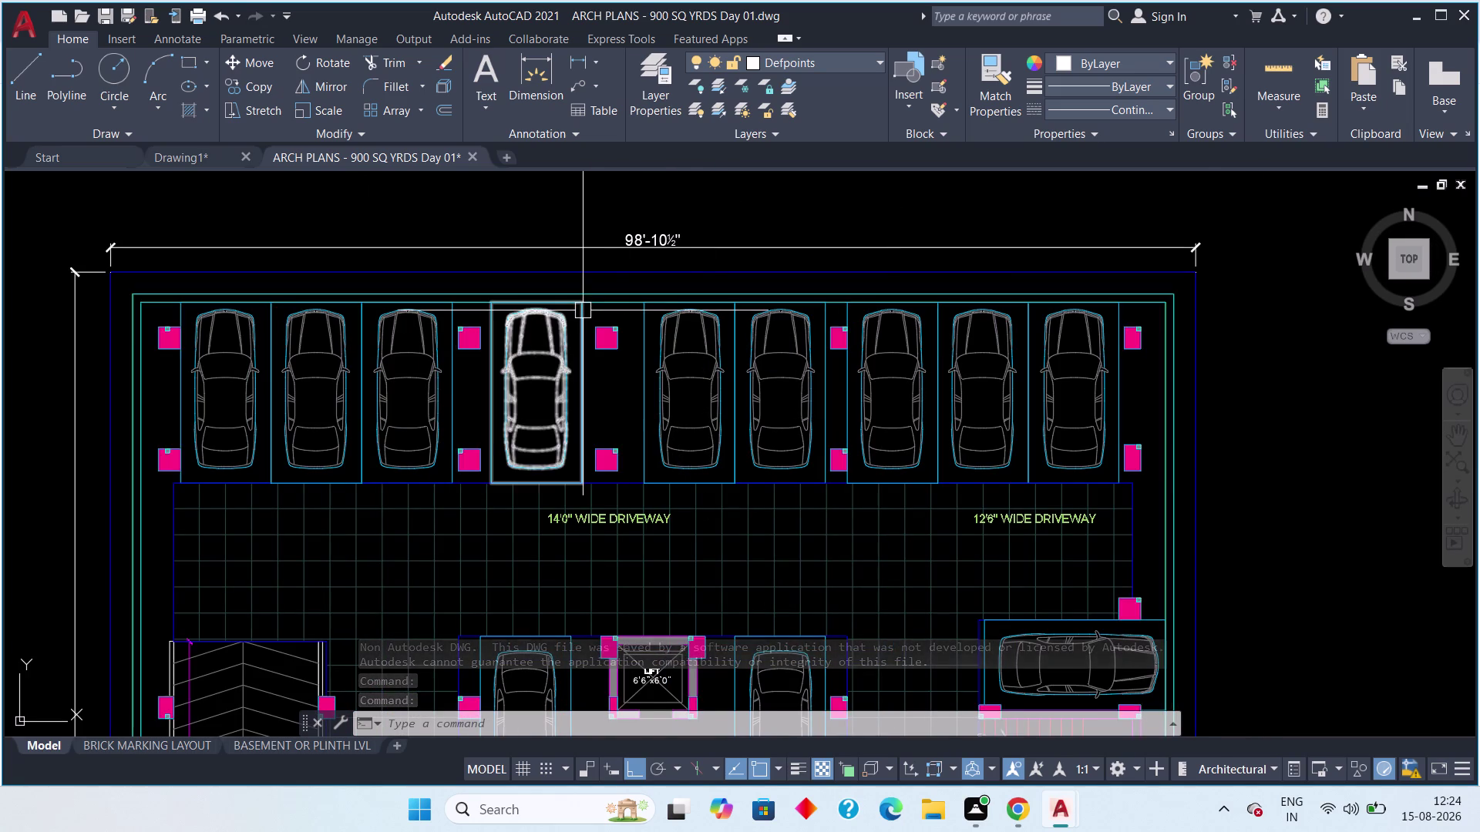
Inspect the plan's 98'-10½" top dimension, then switch back to Drawing1.
scroll(down, 3)
middle_drag(566, 345, 706, 343)
scroll(down, 3)
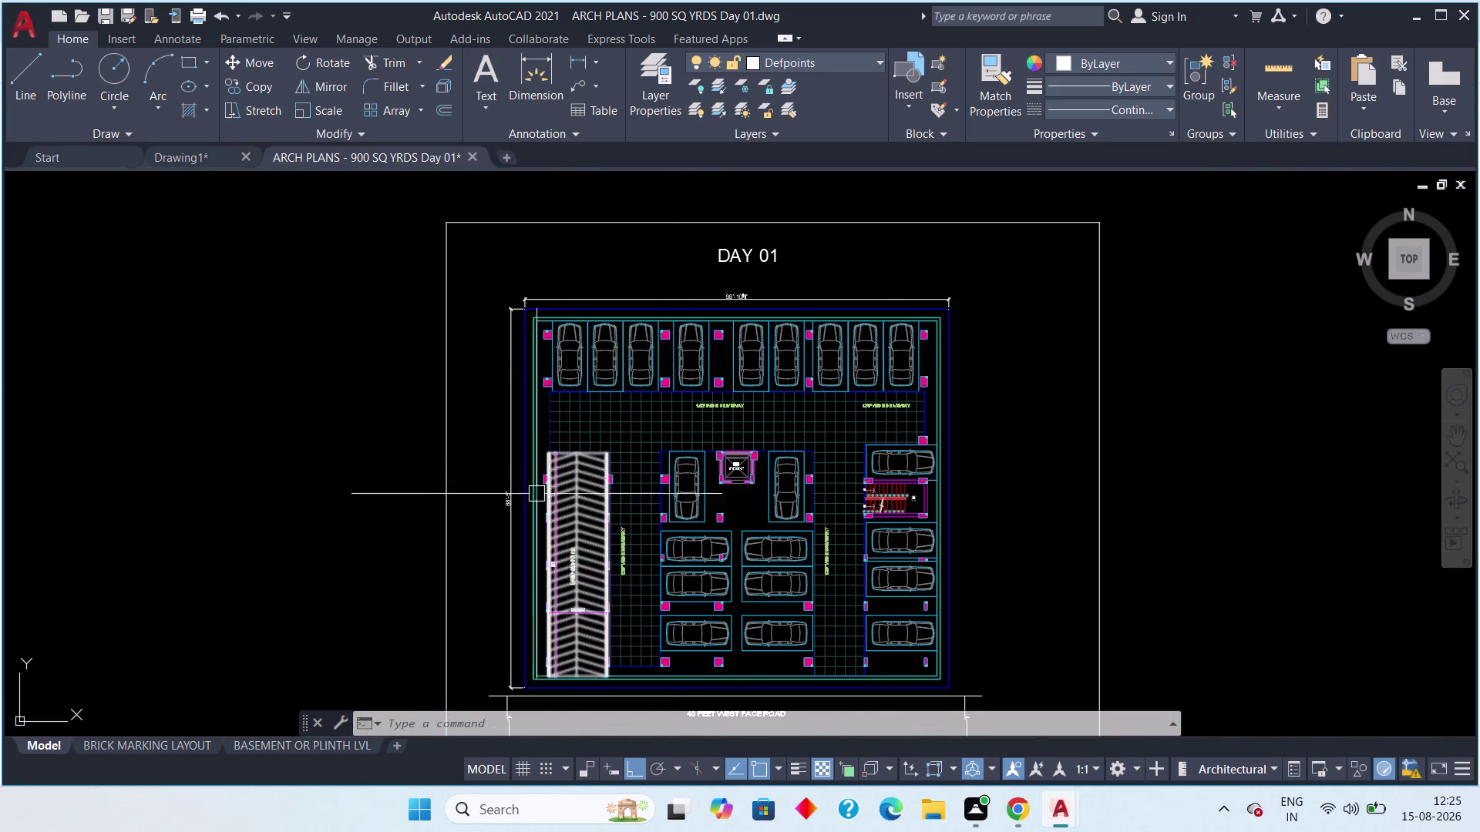
scroll(up, 3)
middle_drag(523, 514, 578, 492)
scroll(down, 3)
scroll(down, 3)
middle_drag(547, 440, 601, 473)
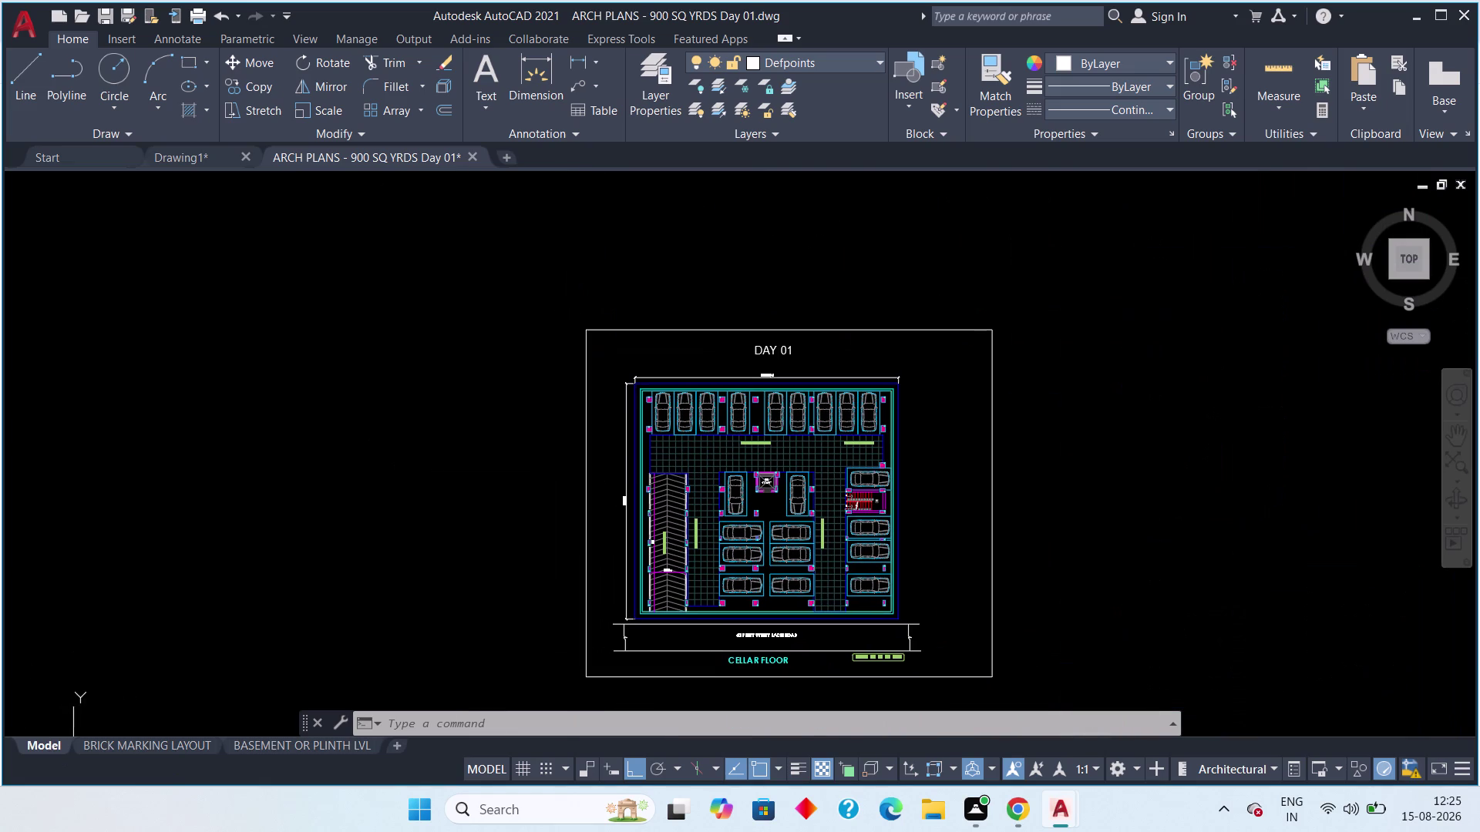
click(196, 157)
scroll(down, 3)
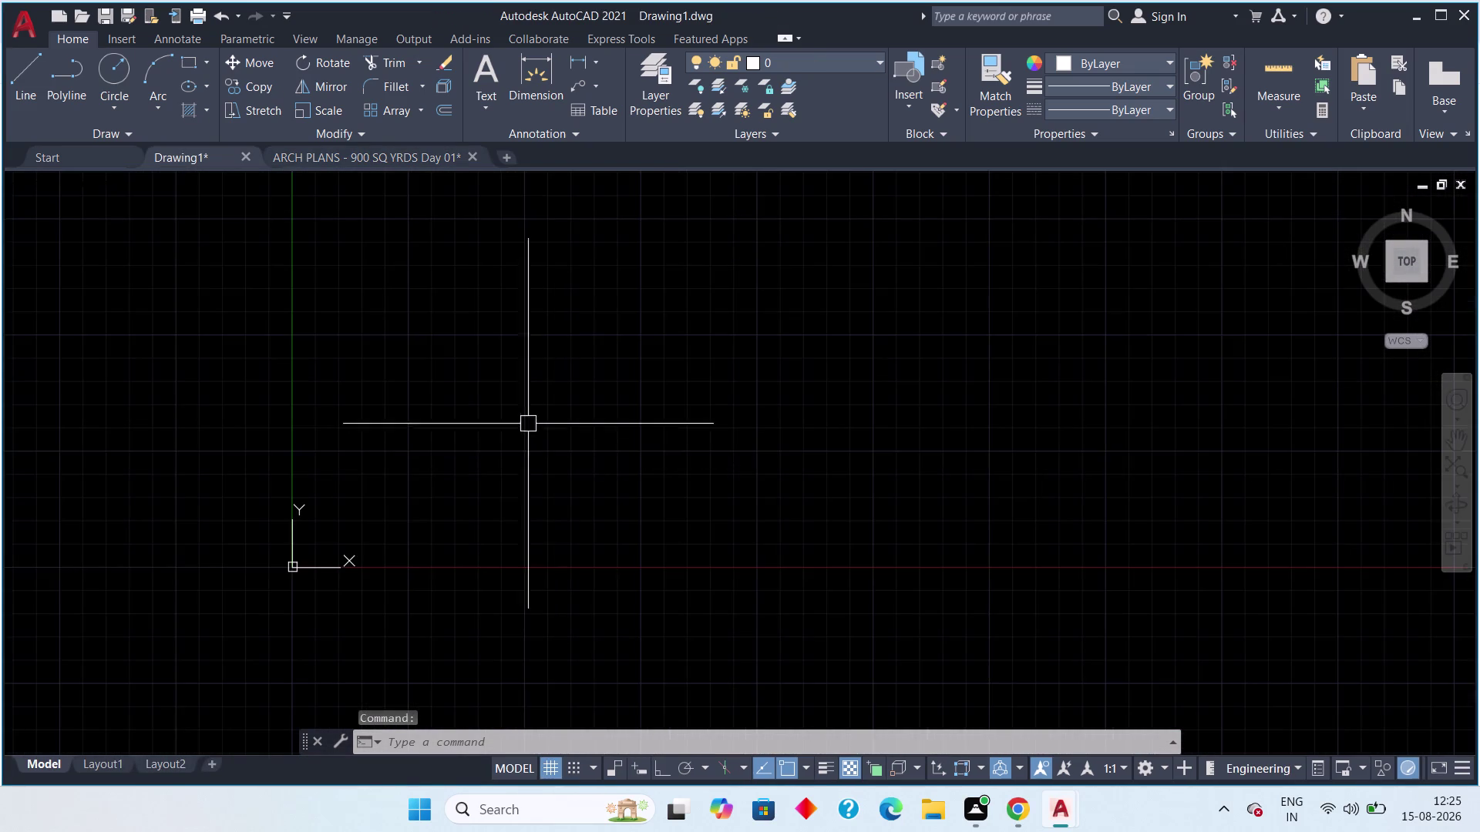
middle_drag(522, 415, 464, 443)
click(195, 60)
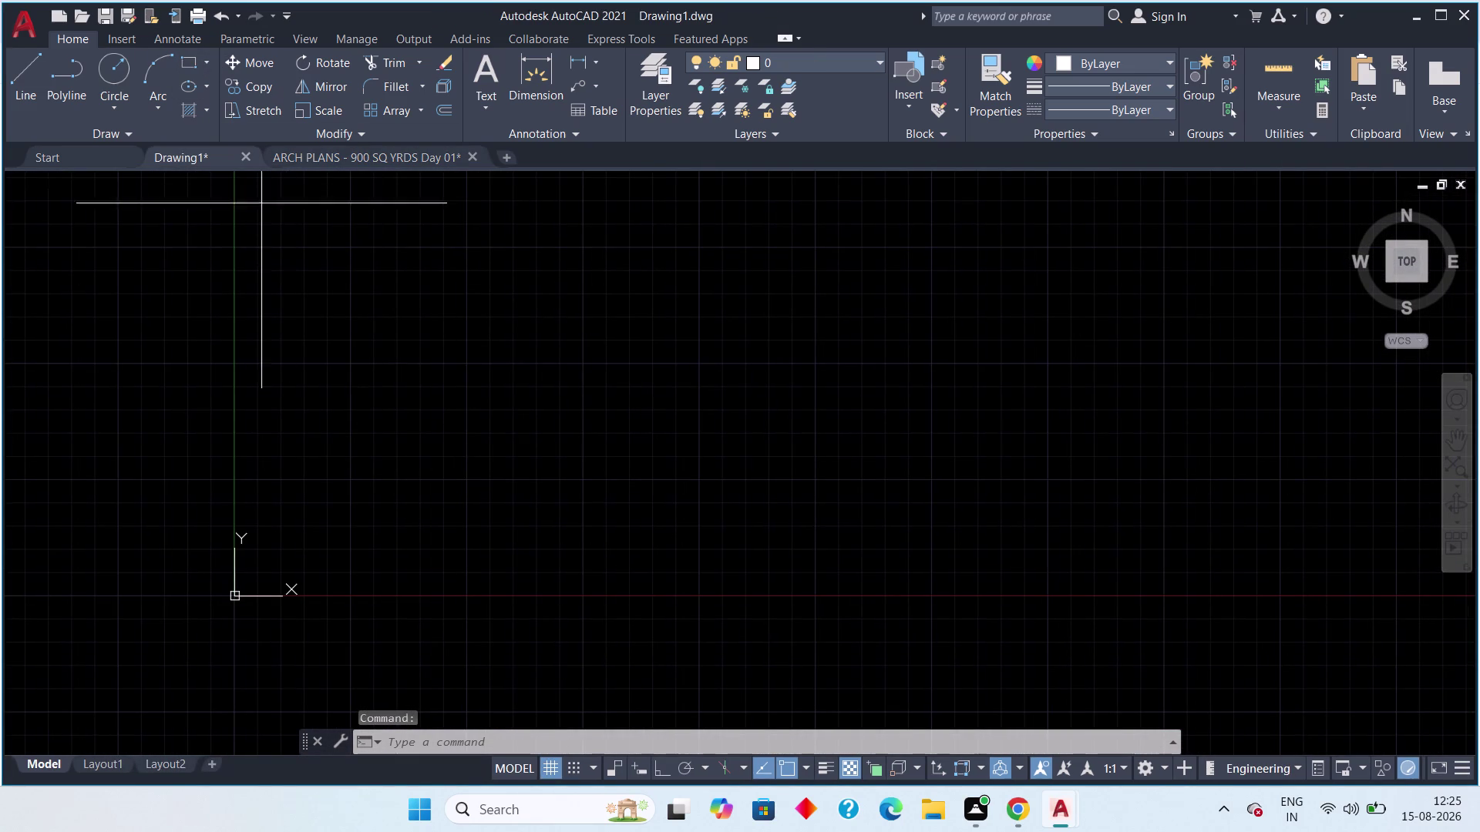
drag(344, 303, 354, 312)
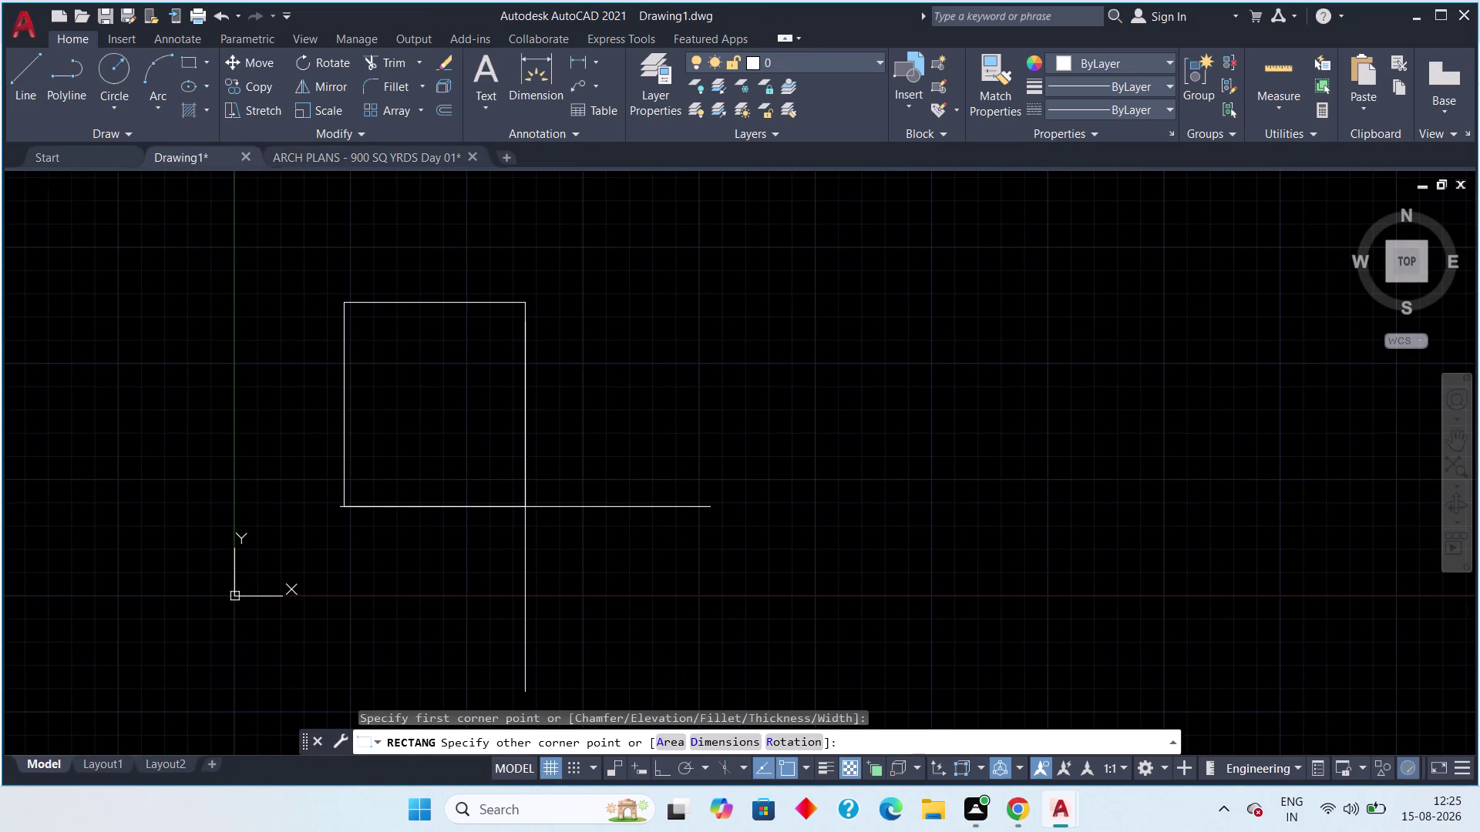
text(d)
key(space)
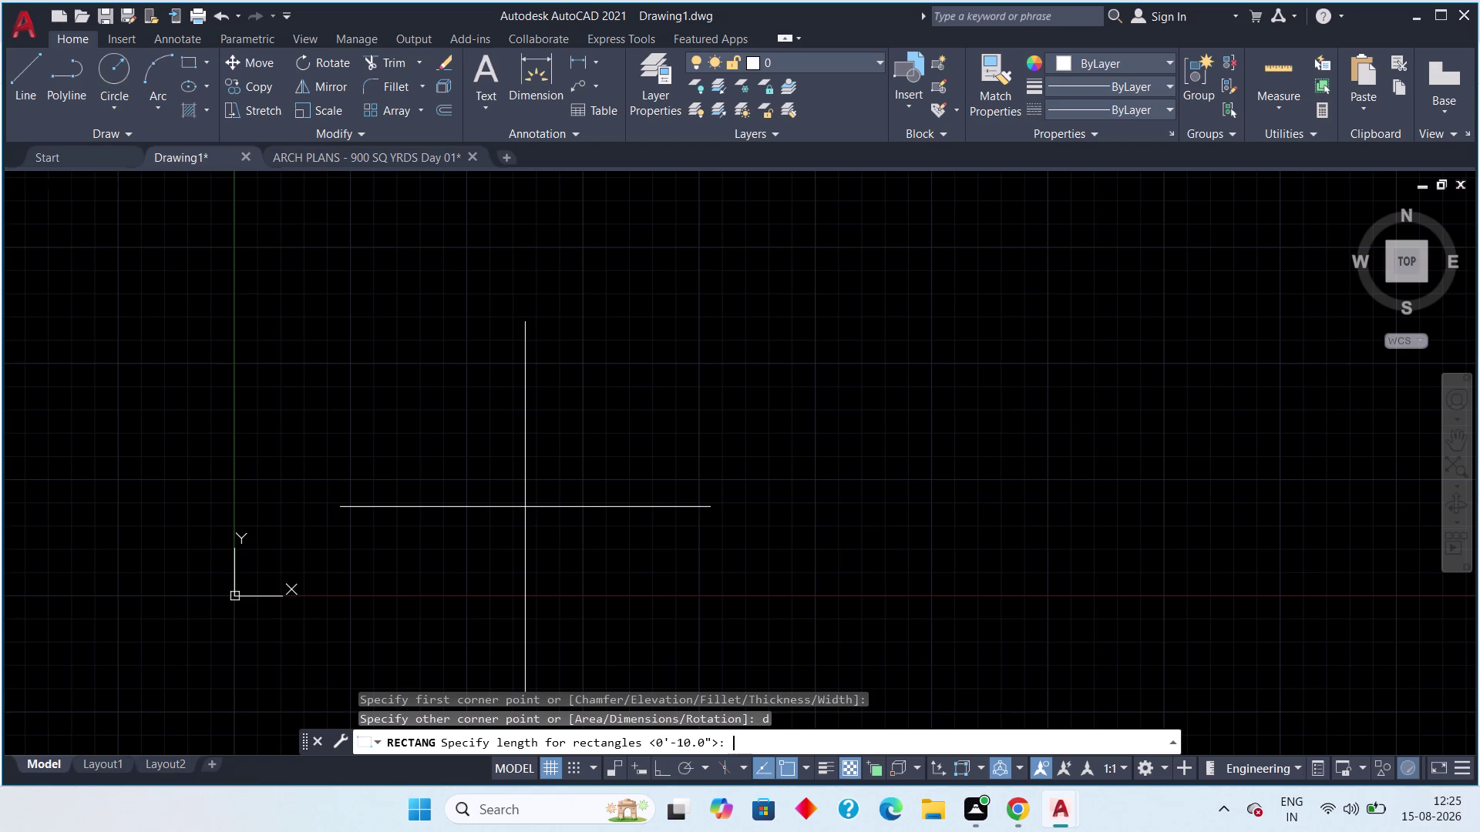
text(98')
text(10.5)
text(")
key(space)
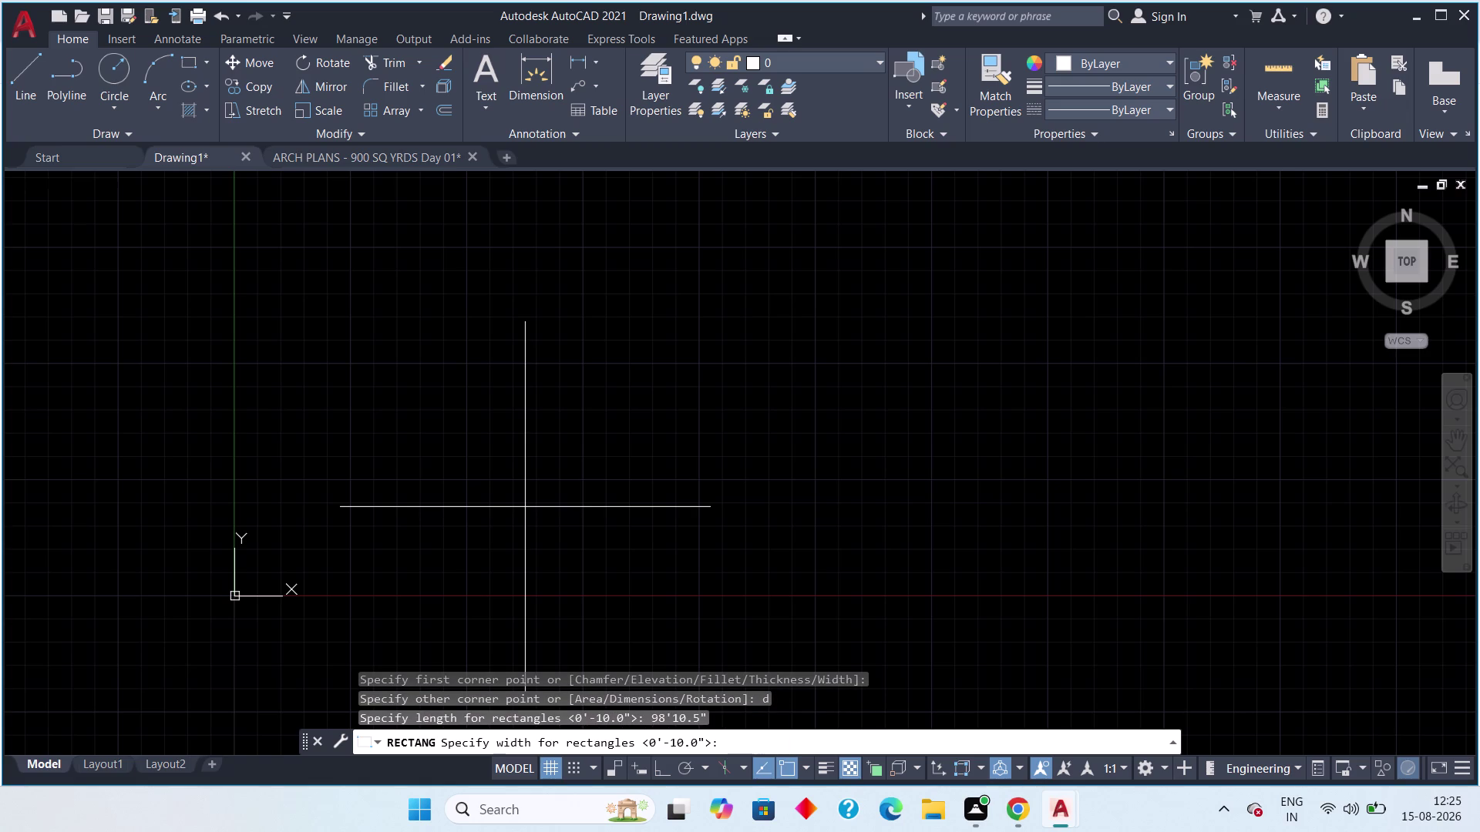
click(344, 152)
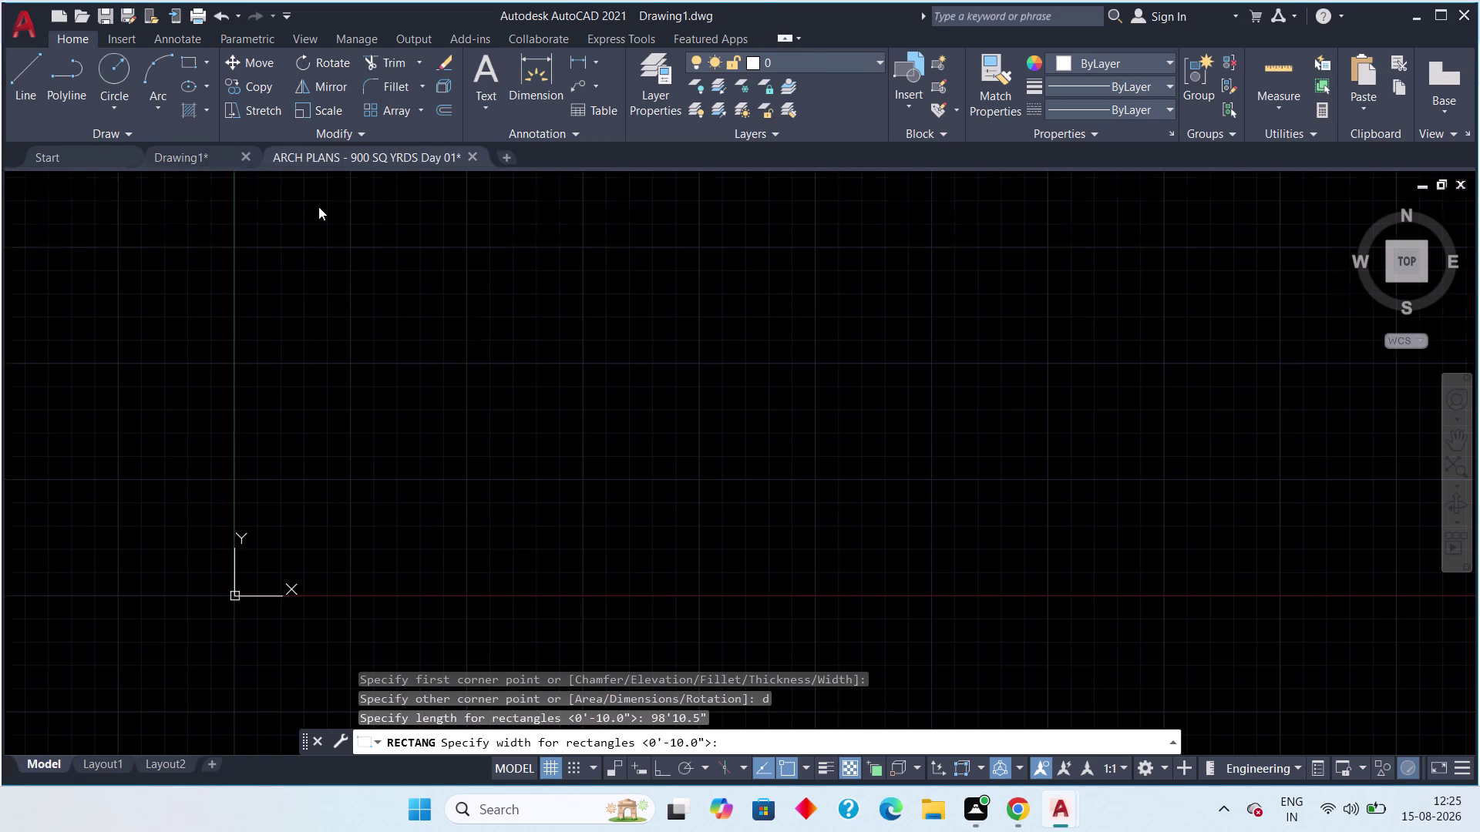
scroll(up, 3)
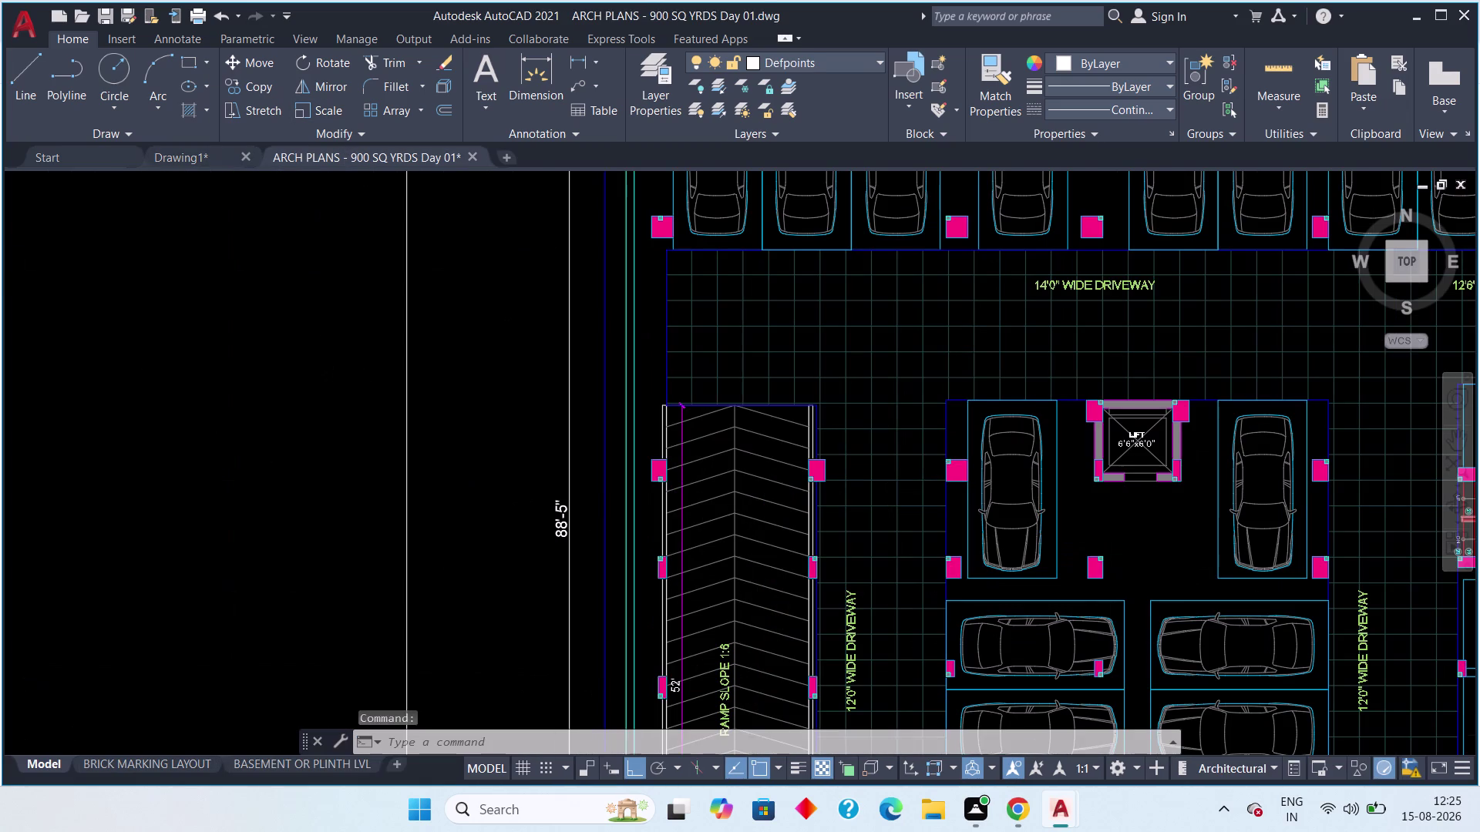
scroll(down, 3)
click(190, 156)
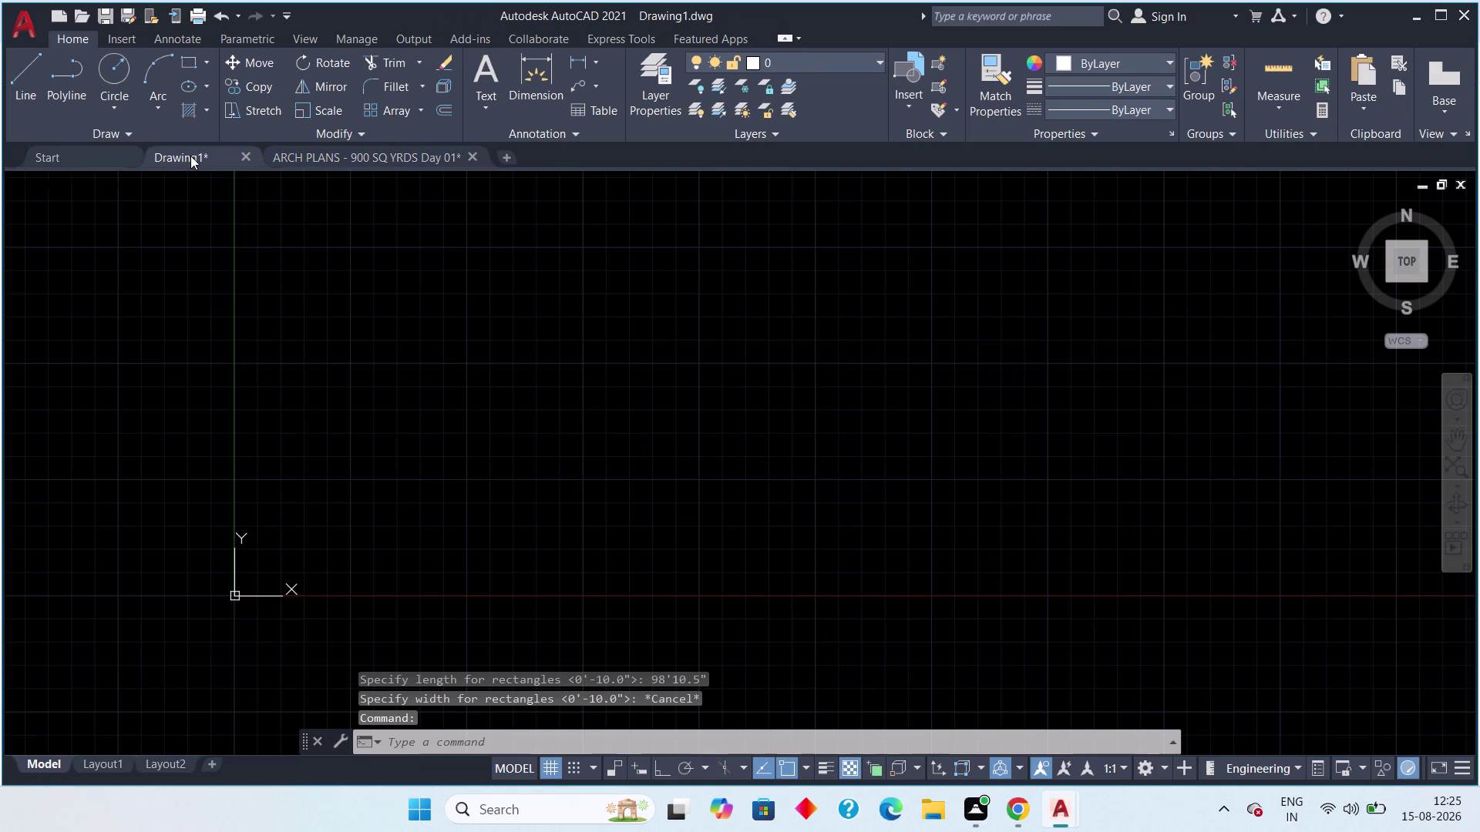
text(85)
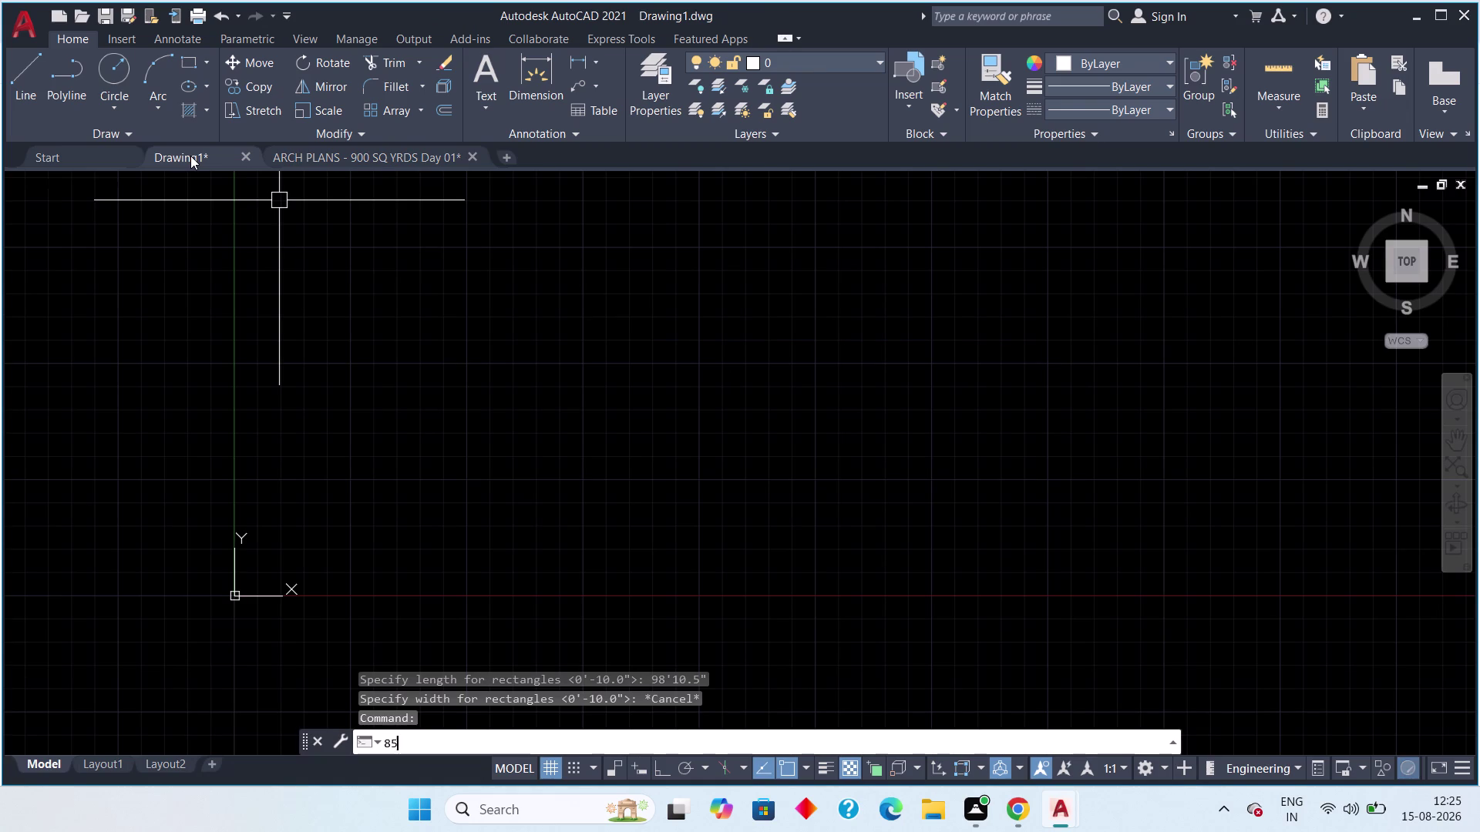
key(apostrophe)
key(5)
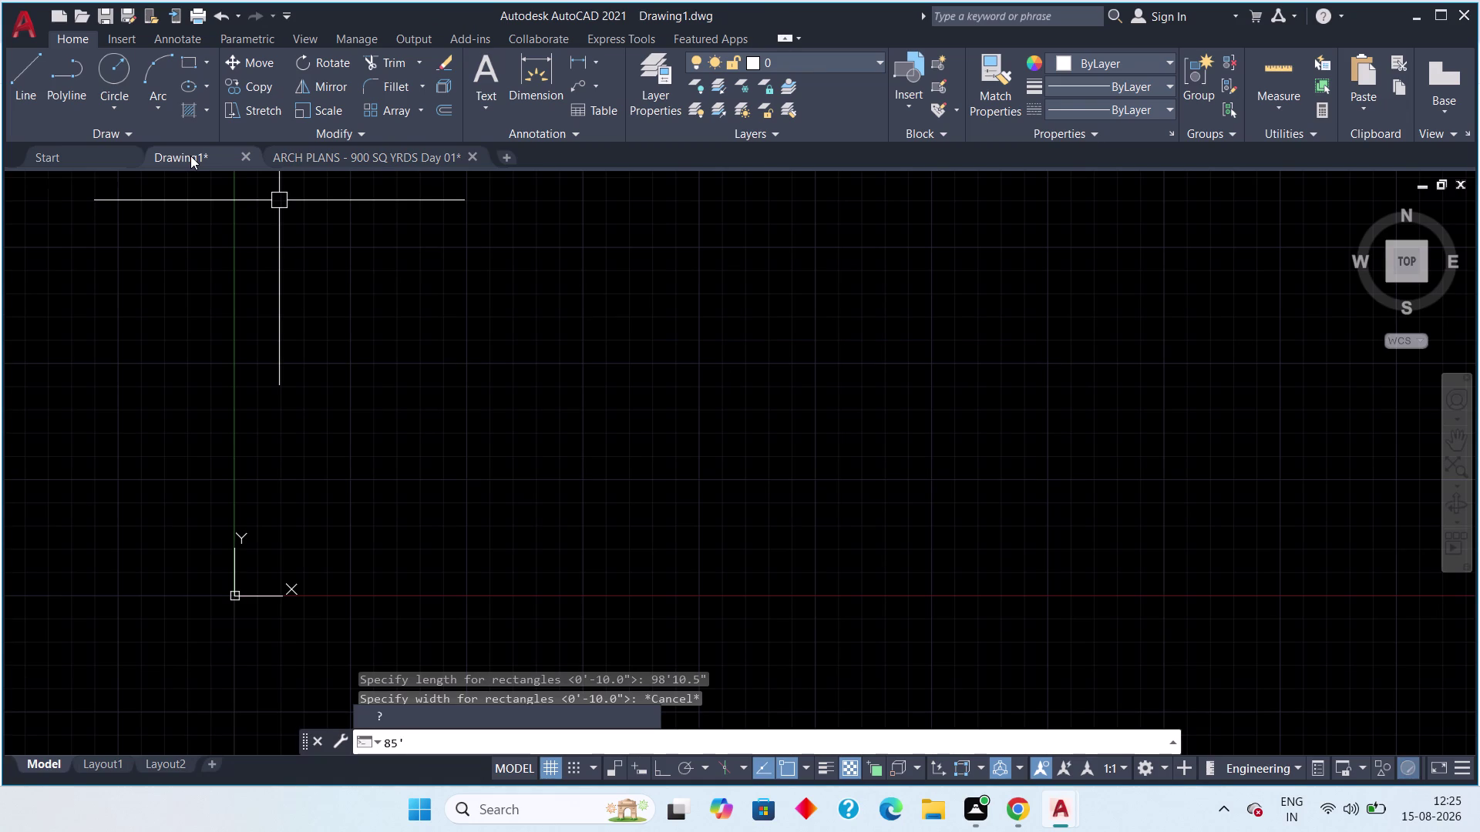
text(")
key(space)
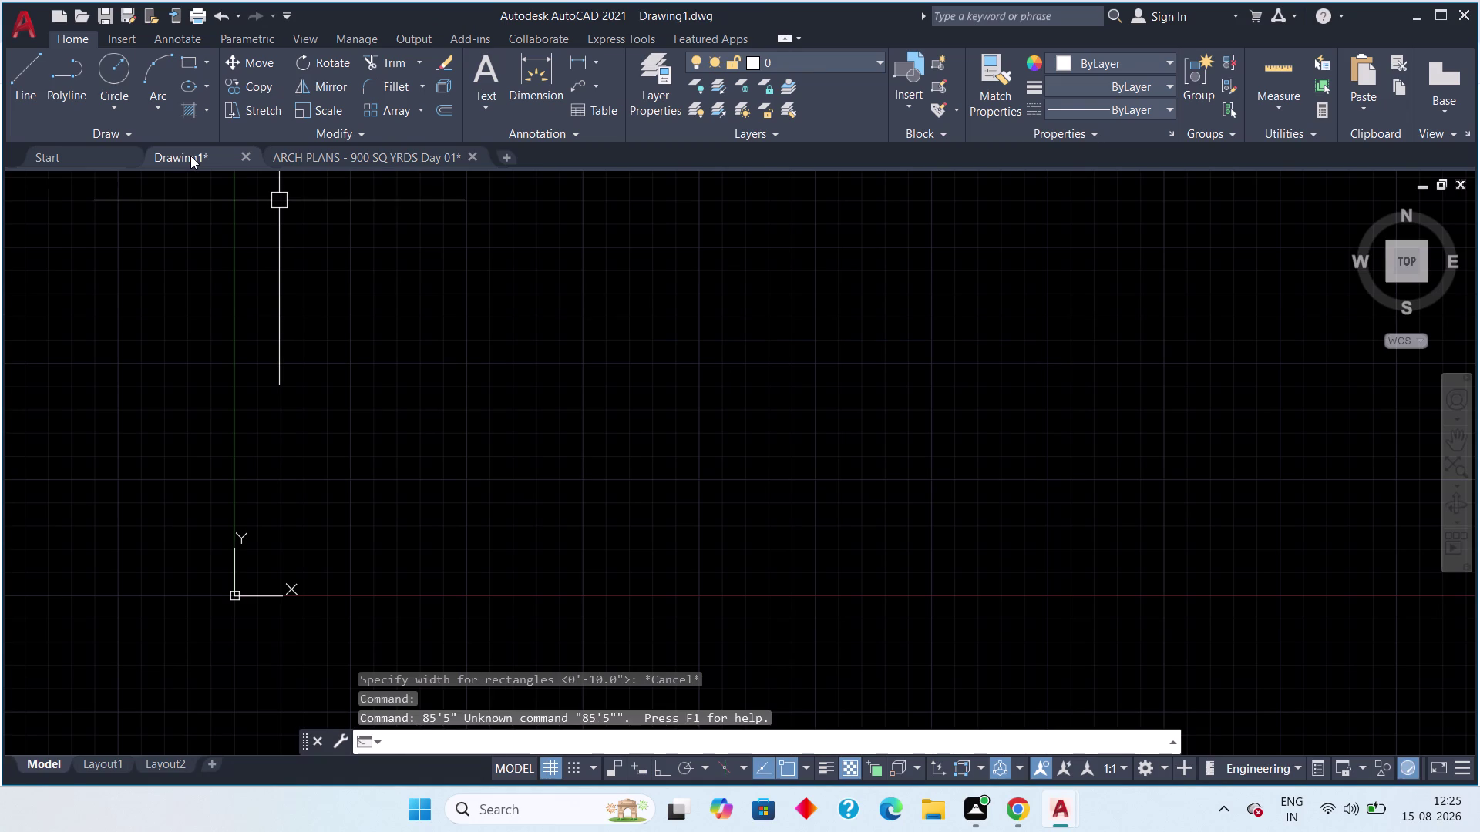
scroll(down, 3)
middle_drag(388, 313, 293, 401)
key(Escape)
key(Escape)
key(Escape)
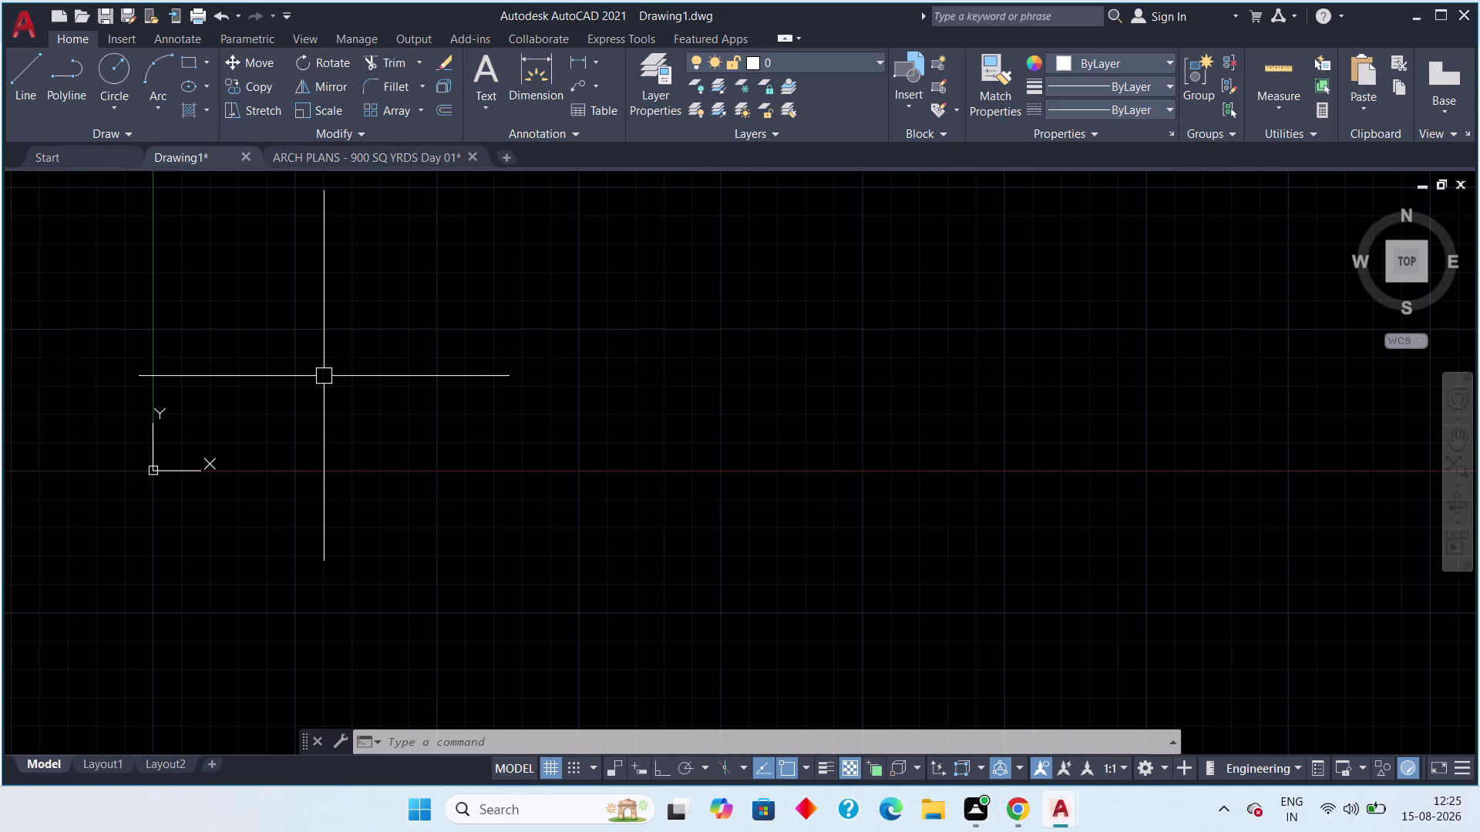
click(375, 160)
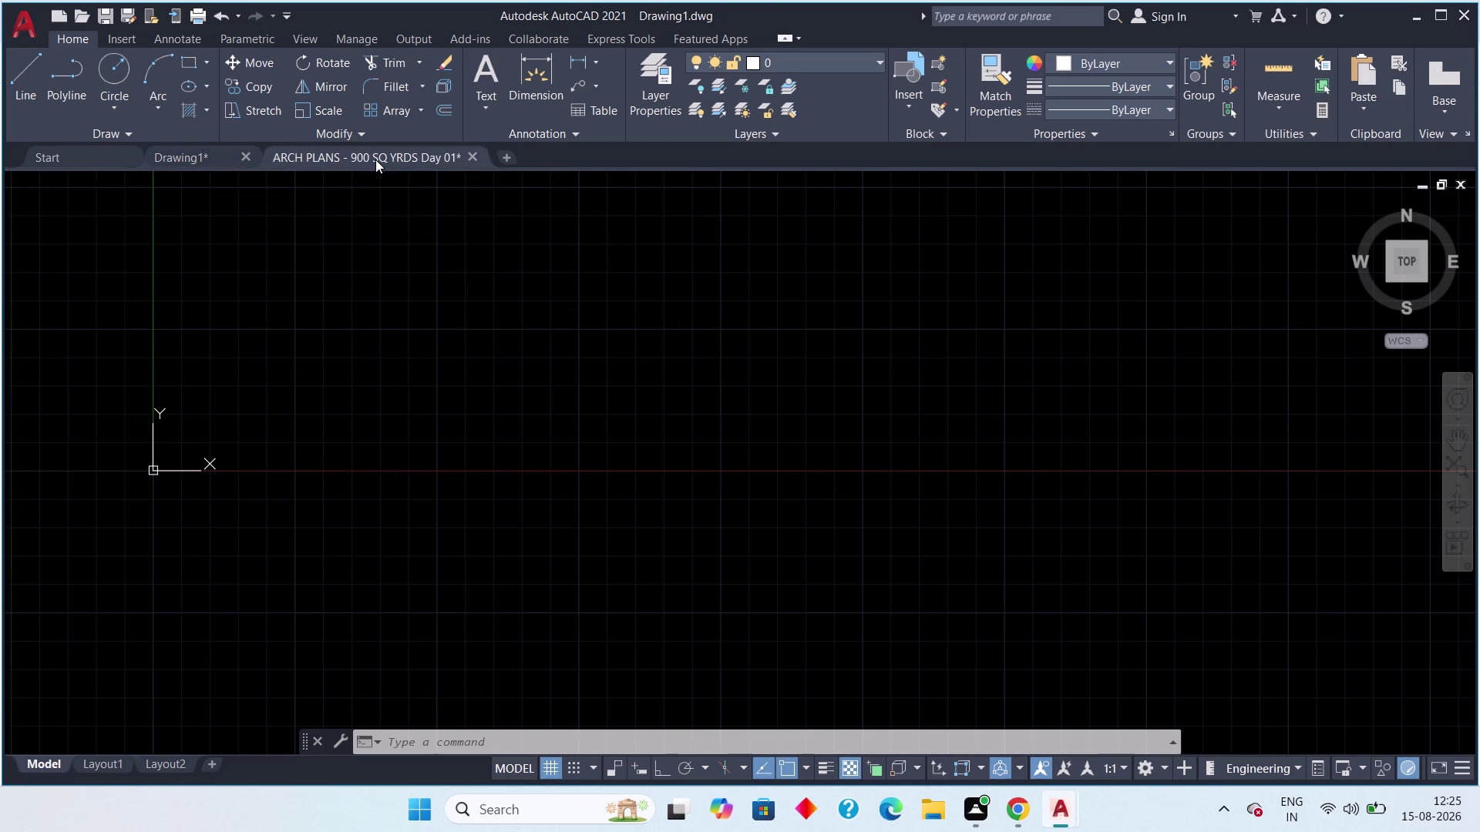
scroll(up, 3)
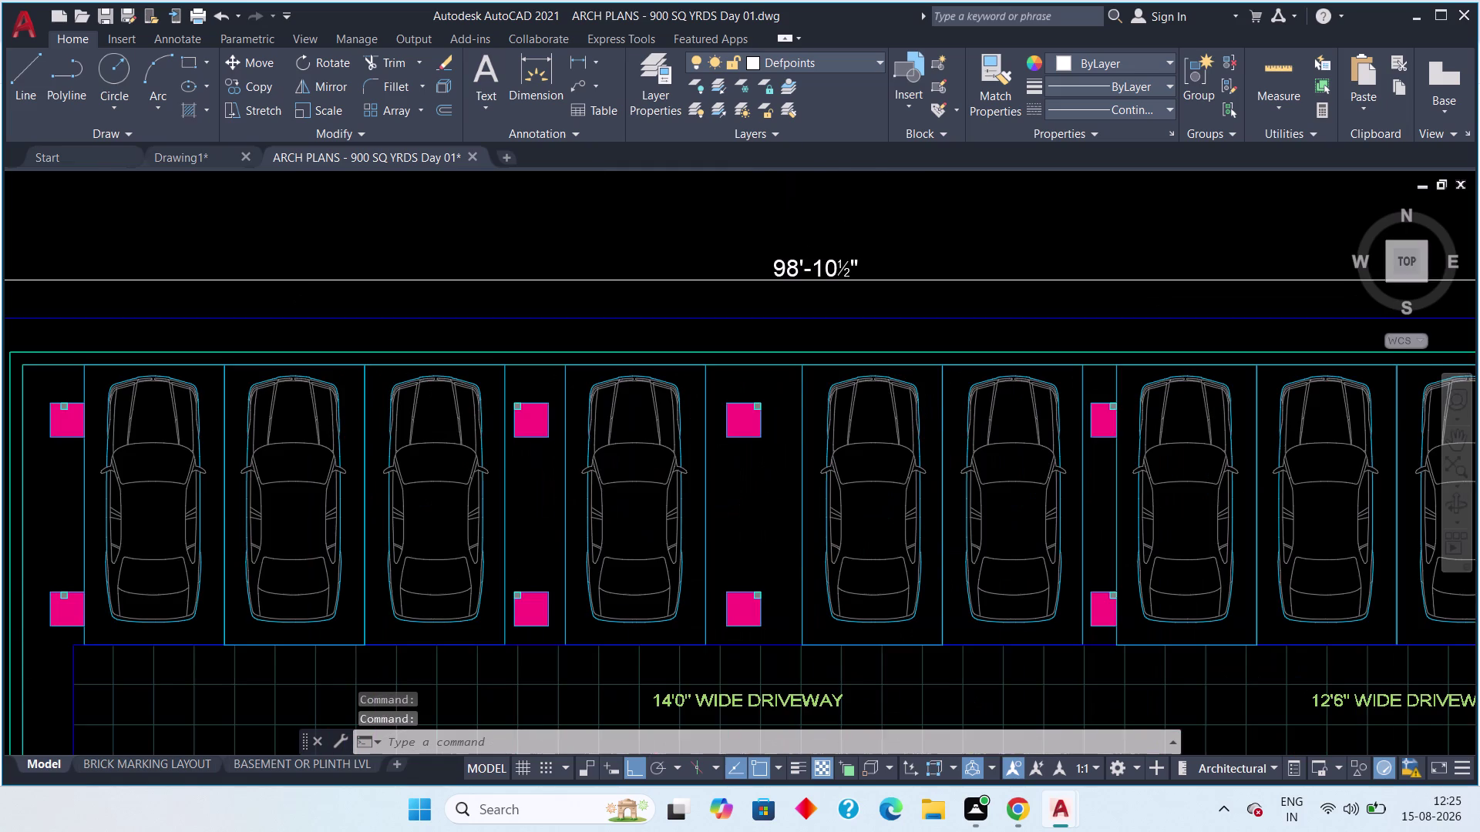
scroll(down, 3)
middle_drag(467, 657, 462, 574)
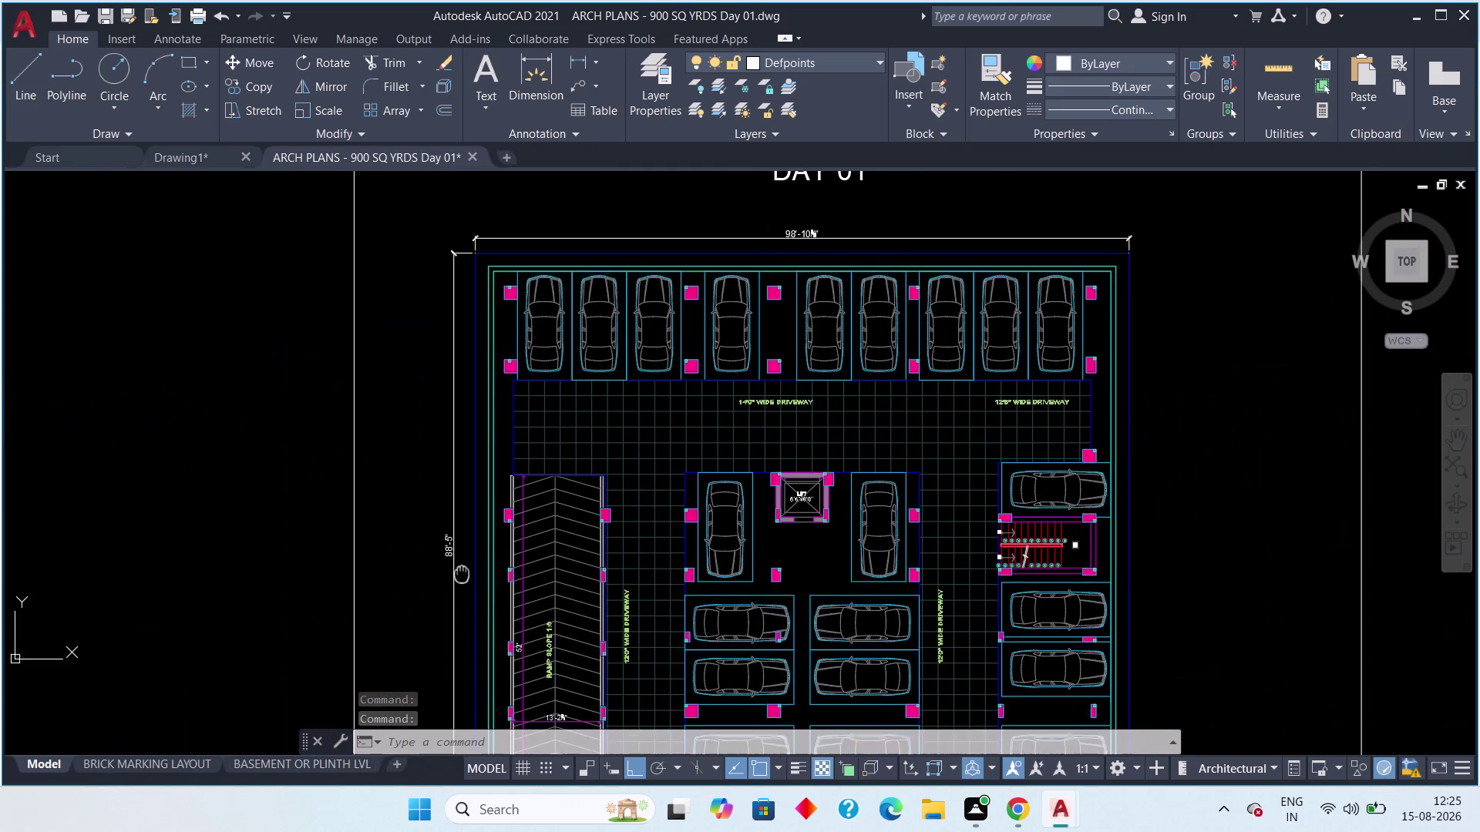
middle_drag(462, 574, 459, 563)
scroll(up, 3)
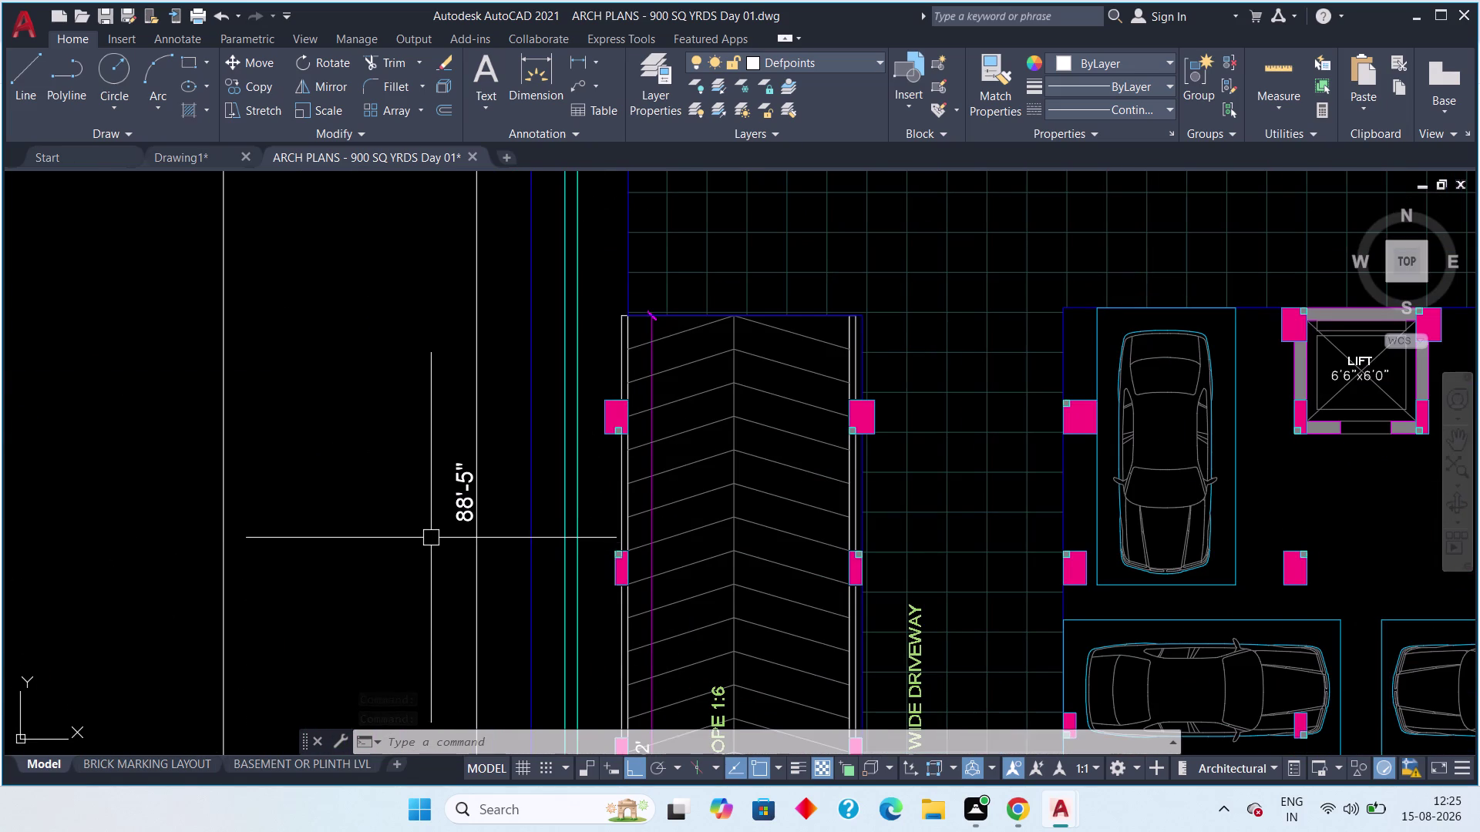
click(176, 154)
scroll(down, 3)
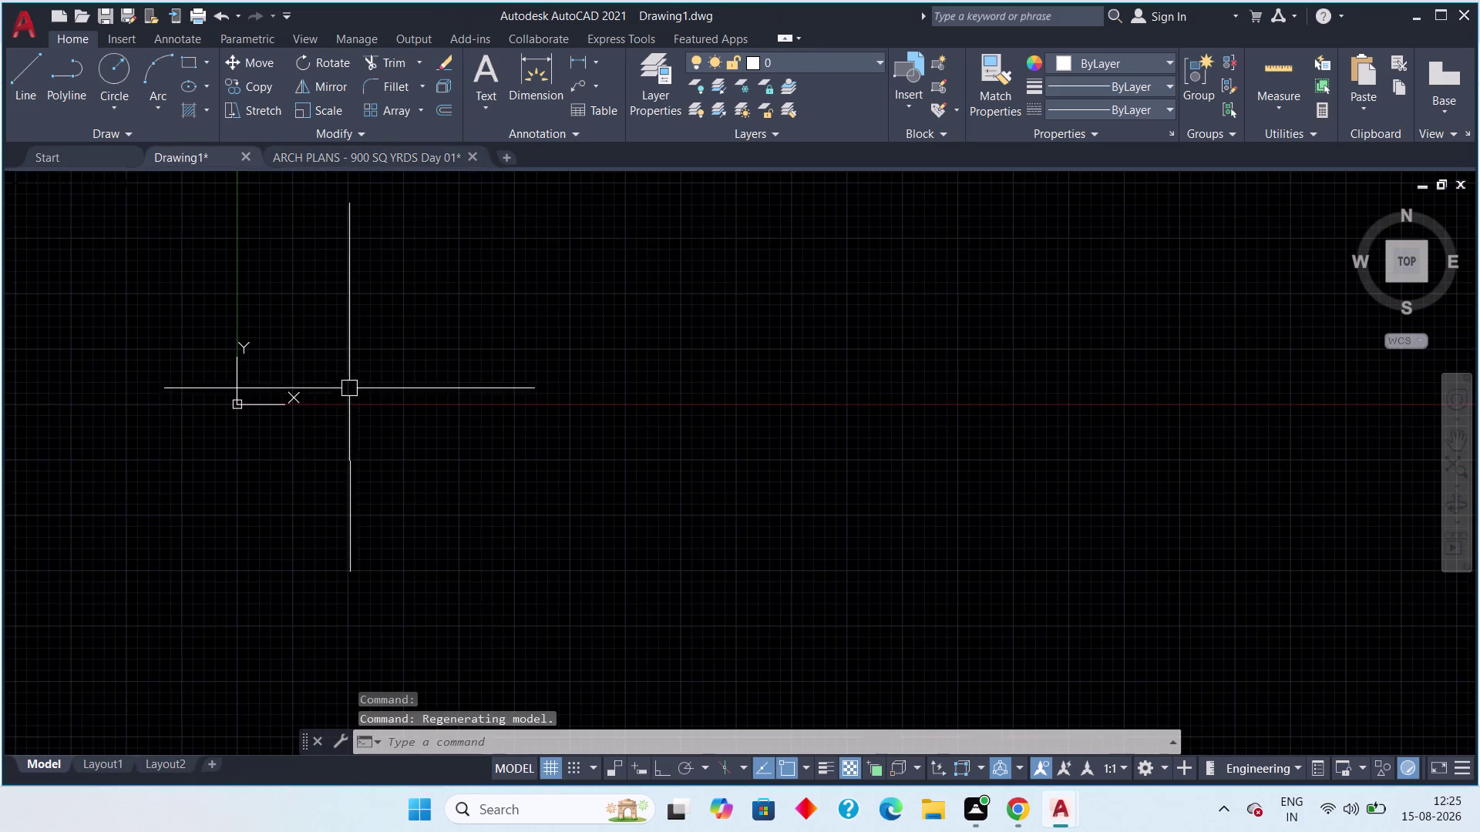
Start a rectangle, pick its first corner, and choose the Dimensions option.
middle_drag(351, 384, 298, 516)
key(Escape)
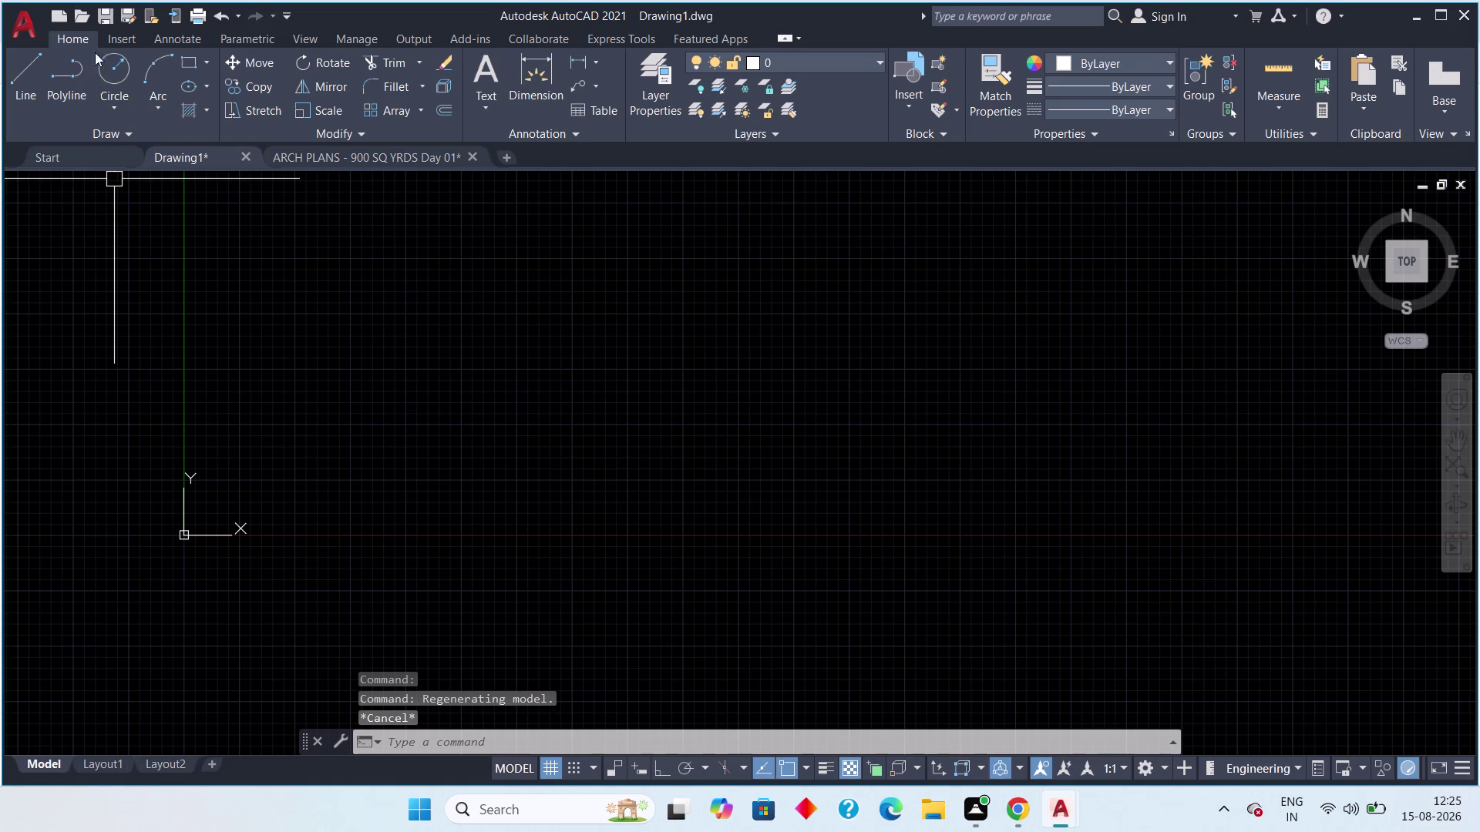
click(187, 58)
middle_drag(346, 283, 321, 302)
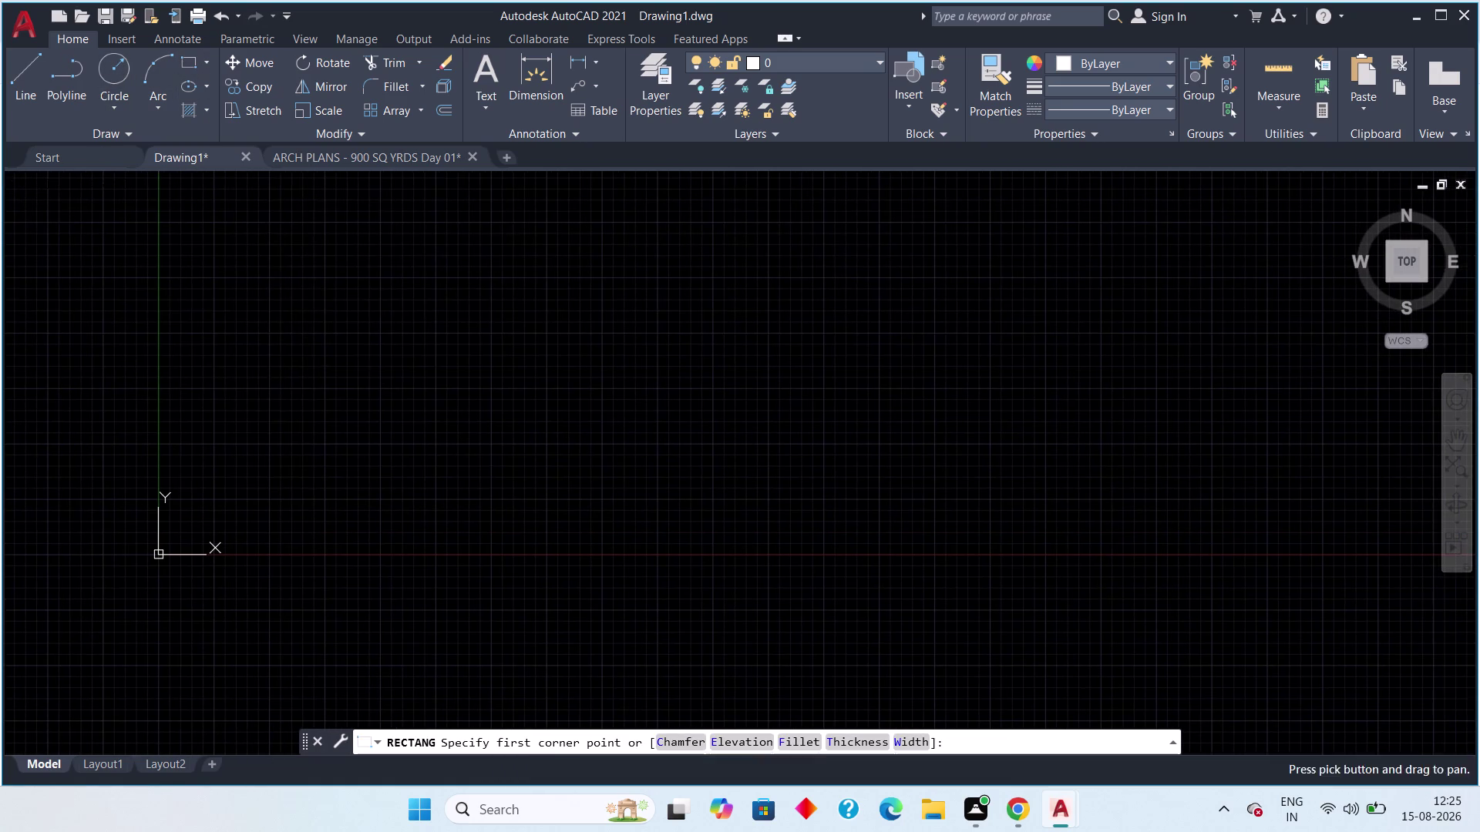
drag(280, 306, 297, 327)
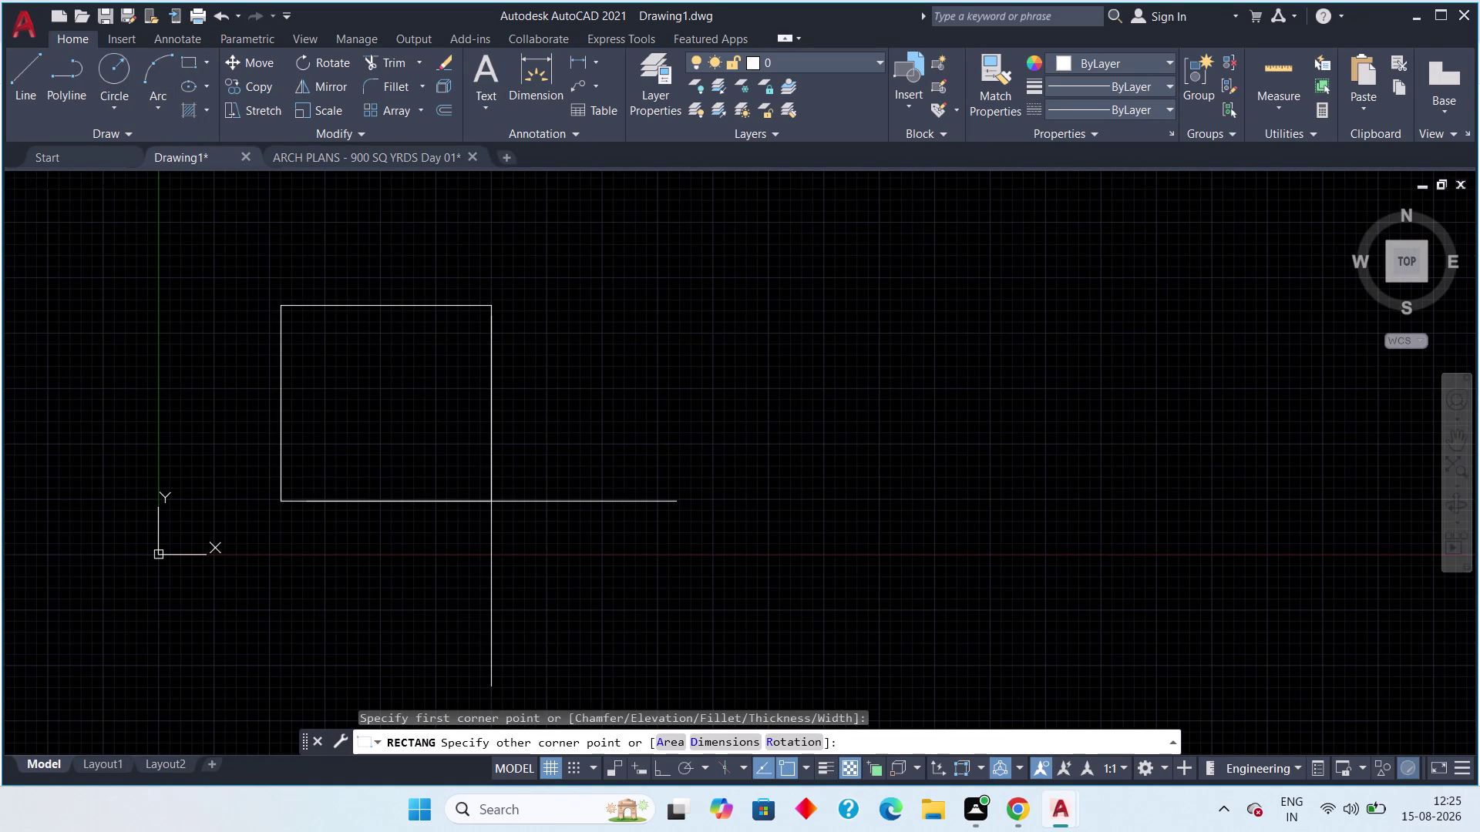
text(d)
key(space)
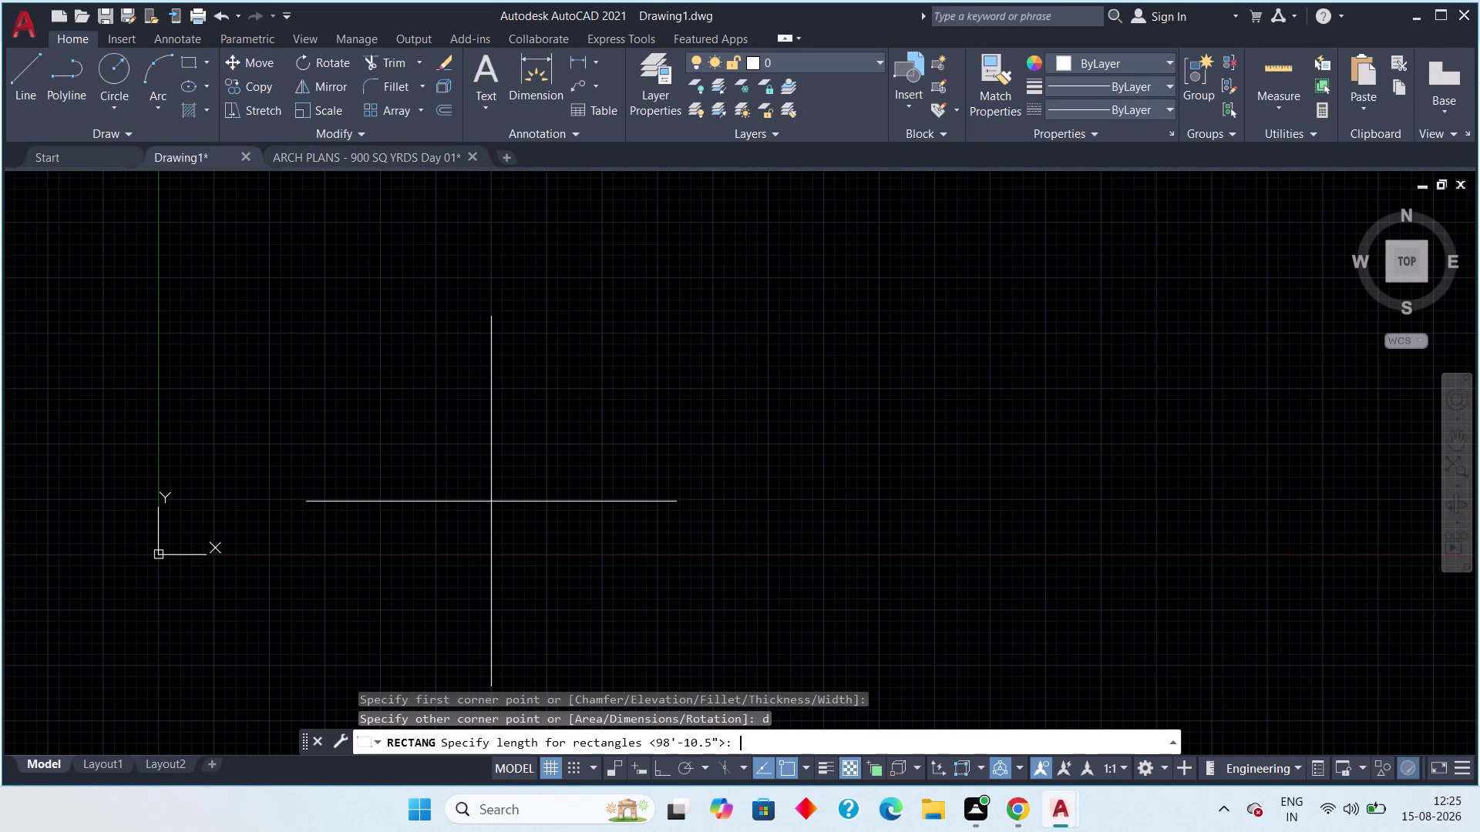
Enter a rectangle length of 98'10.5".
text(98)
key(apostrophe)
text(10.)
text(5")
key(space)
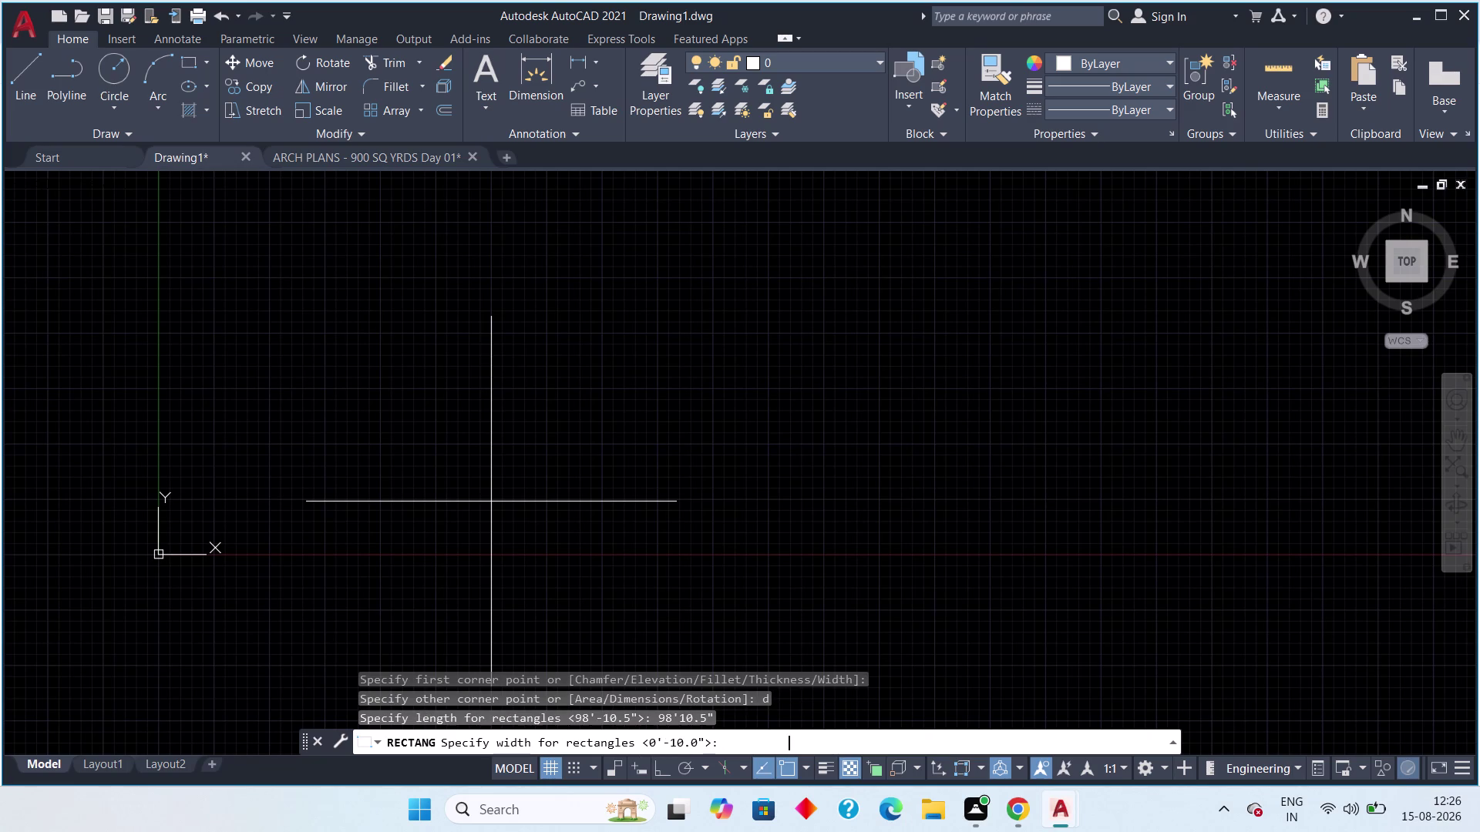
Enter a width of 85'5" and pick the rectangle's orientation side.
text(85)
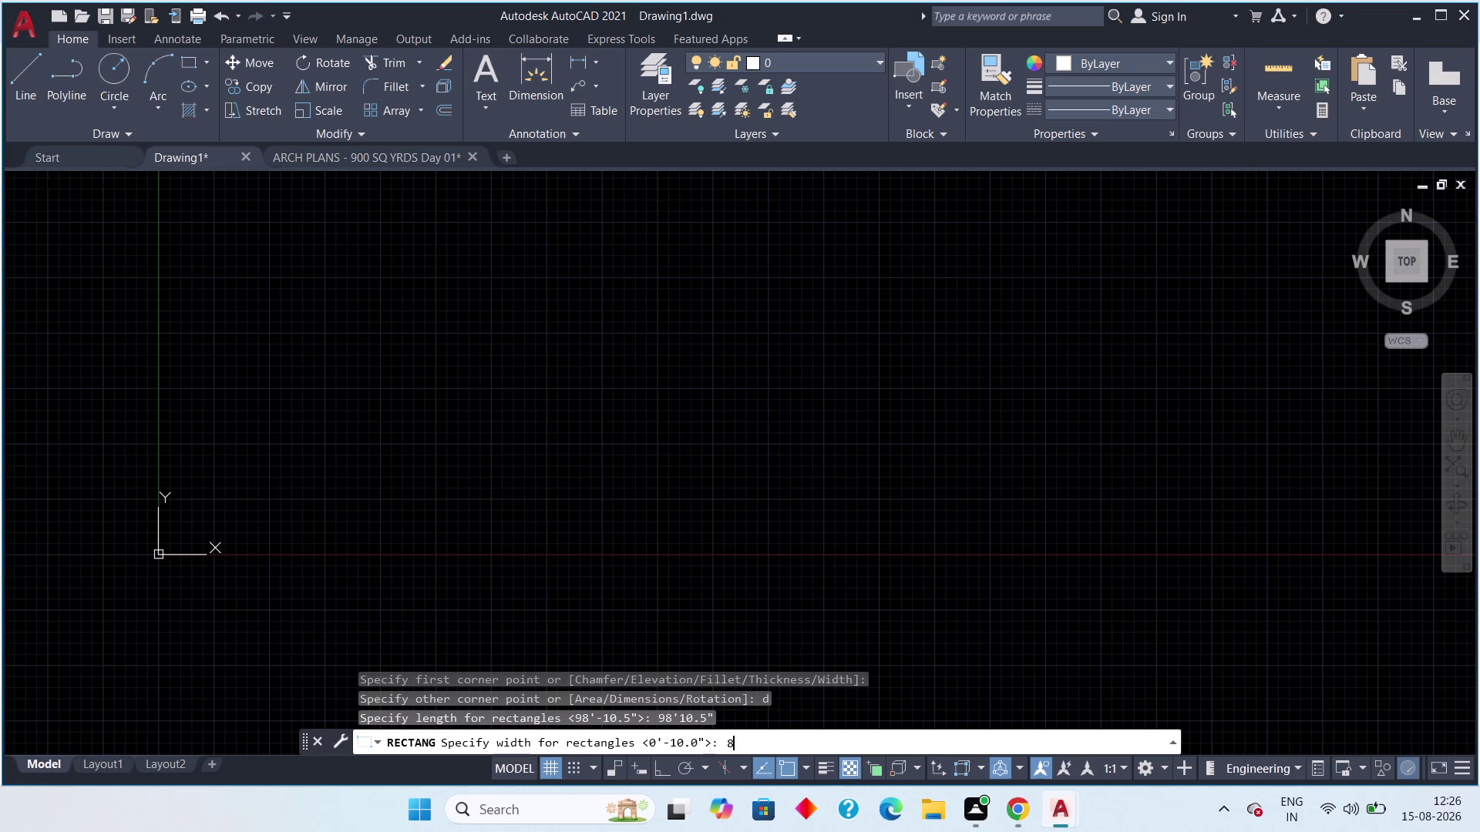
text('5)
text(")
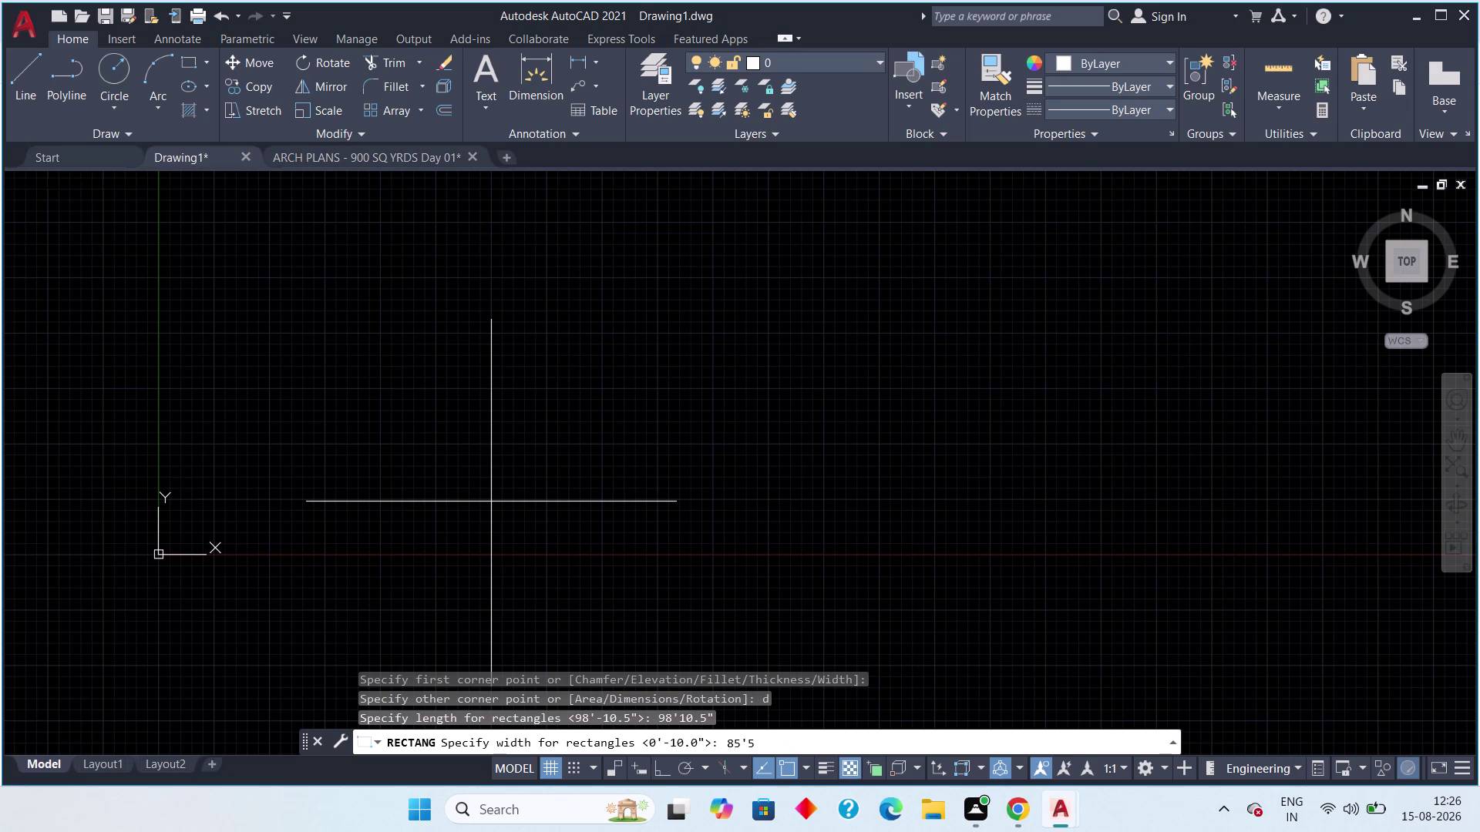
key(space)
click(491, 502)
scroll(down, 3)
scroll(down, 3)
middle_drag(520, 517, 463, 437)
scroll(down, 3)
middle_drag(500, 488, 436, 348)
key(Escape)
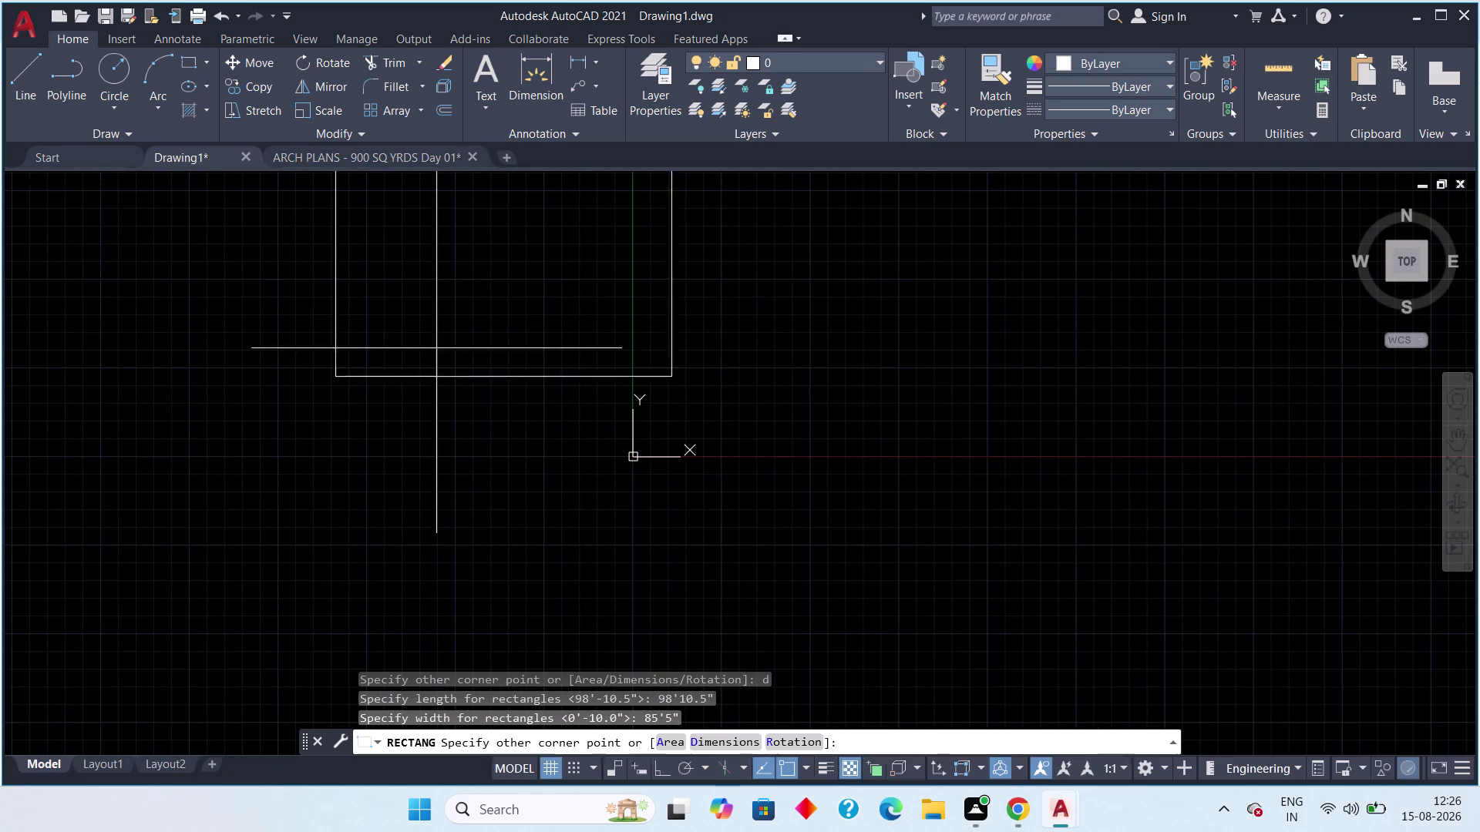
Cancel the unfinished rectangle with Esc and undo, centring the origin in view.
key(Escape)
scroll(down, 3)
middle_drag(609, 487, 497, 483)
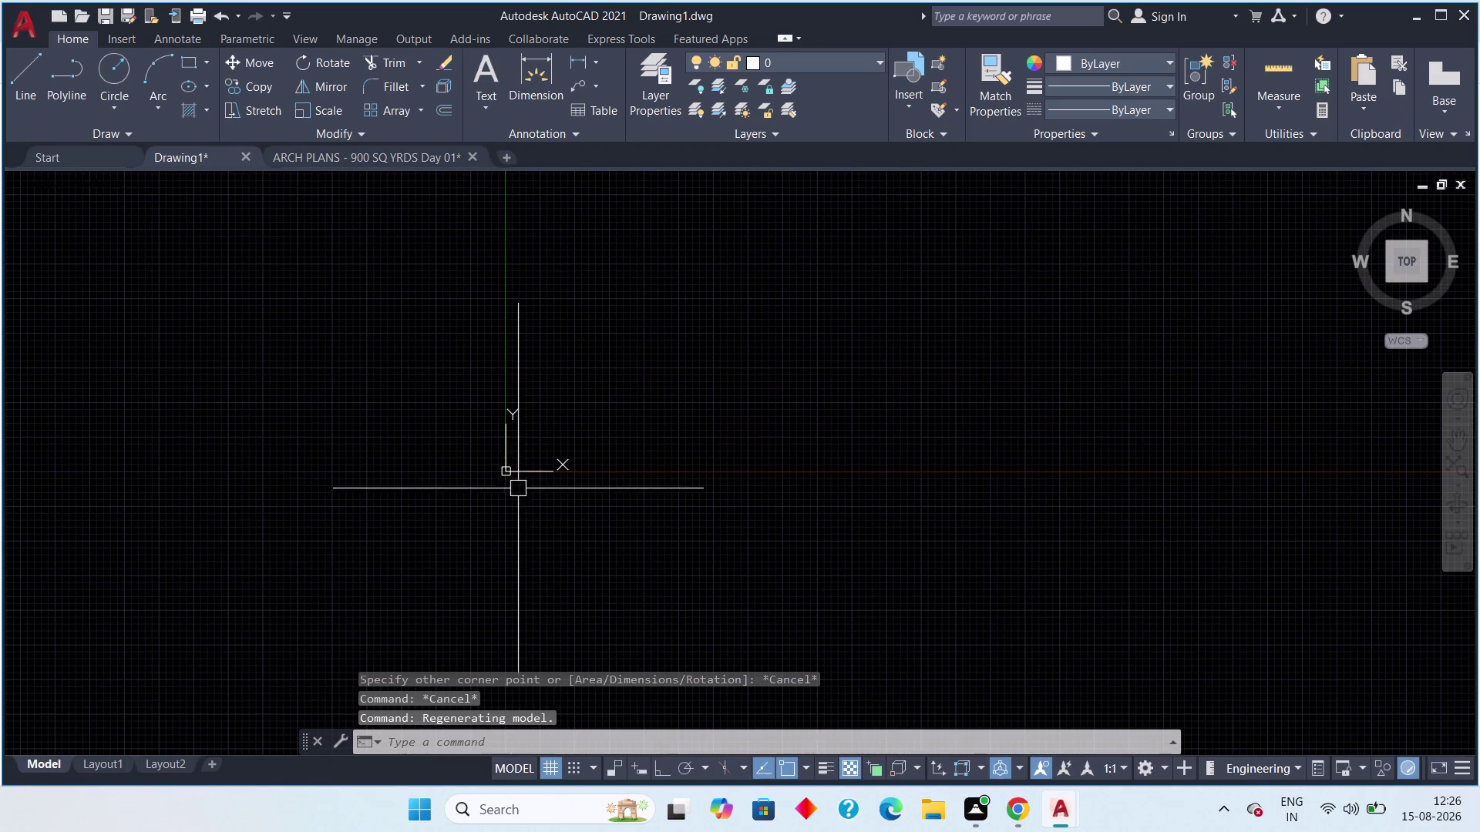
key(ctrl+z)
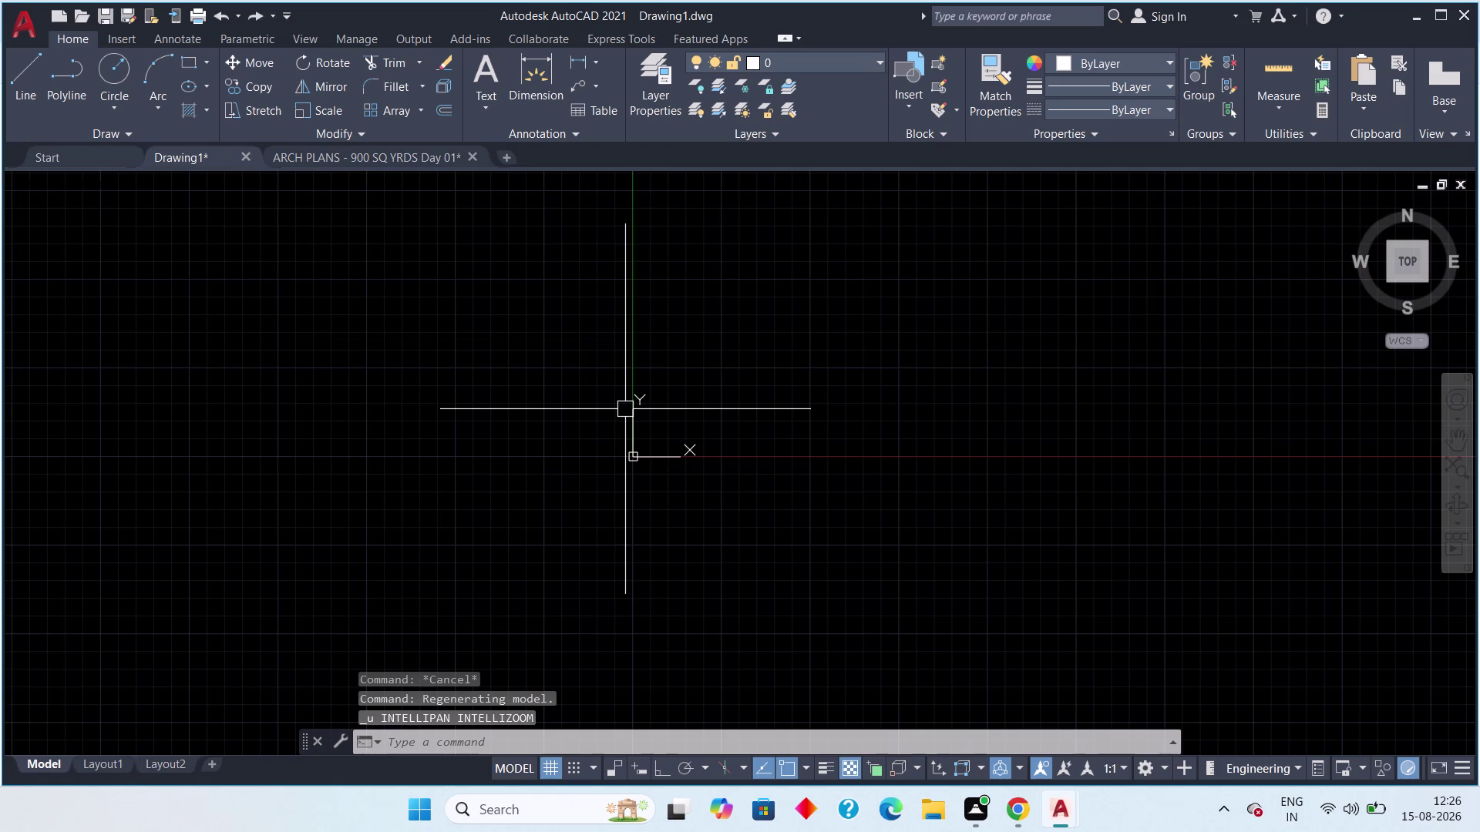
key(Escape)
key(Escape)
key(Escape)
middle_drag(692, 403, 612, 443)
scroll(up, 3)
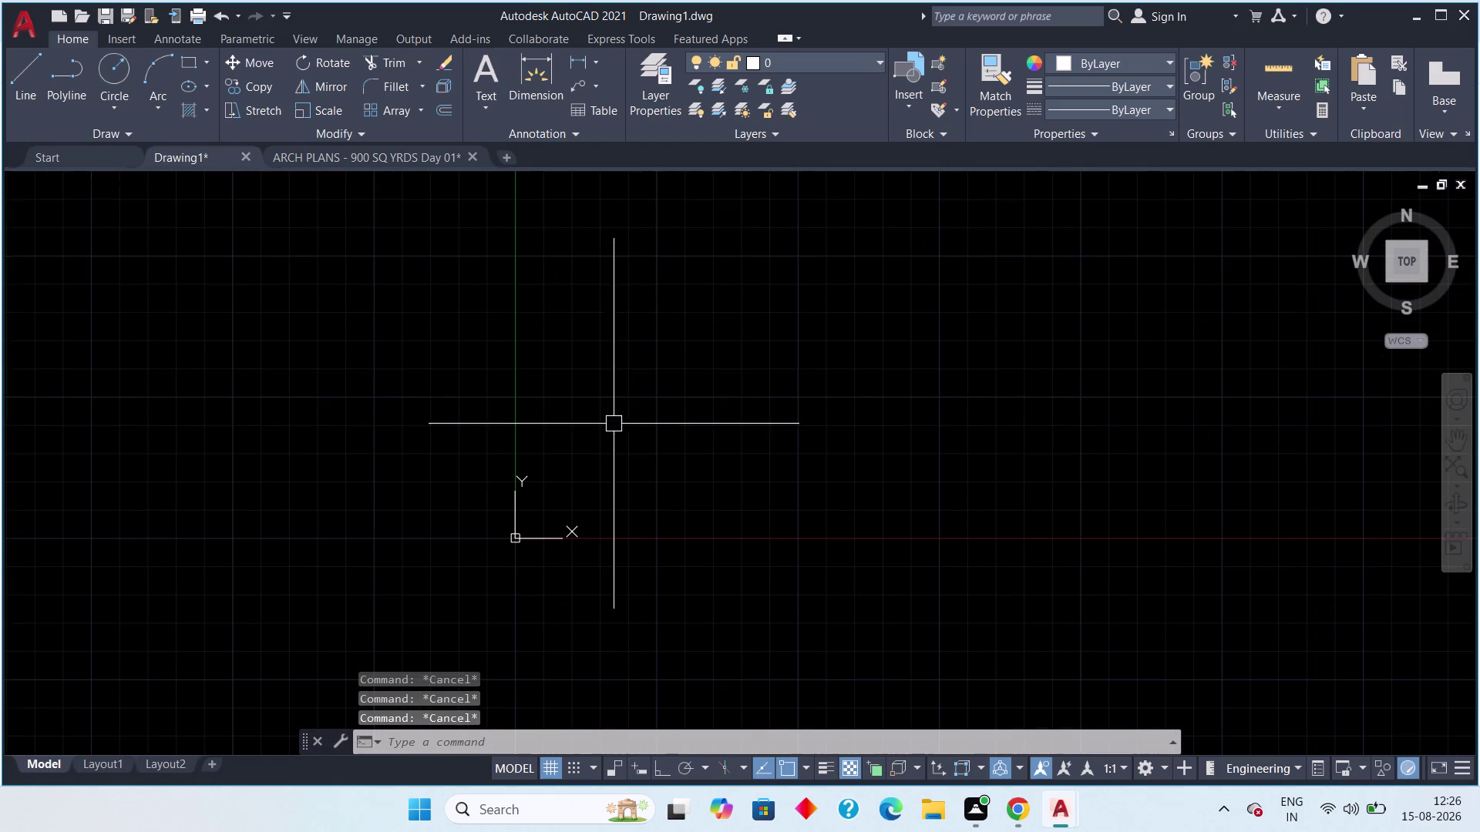
text(d)
key(space)
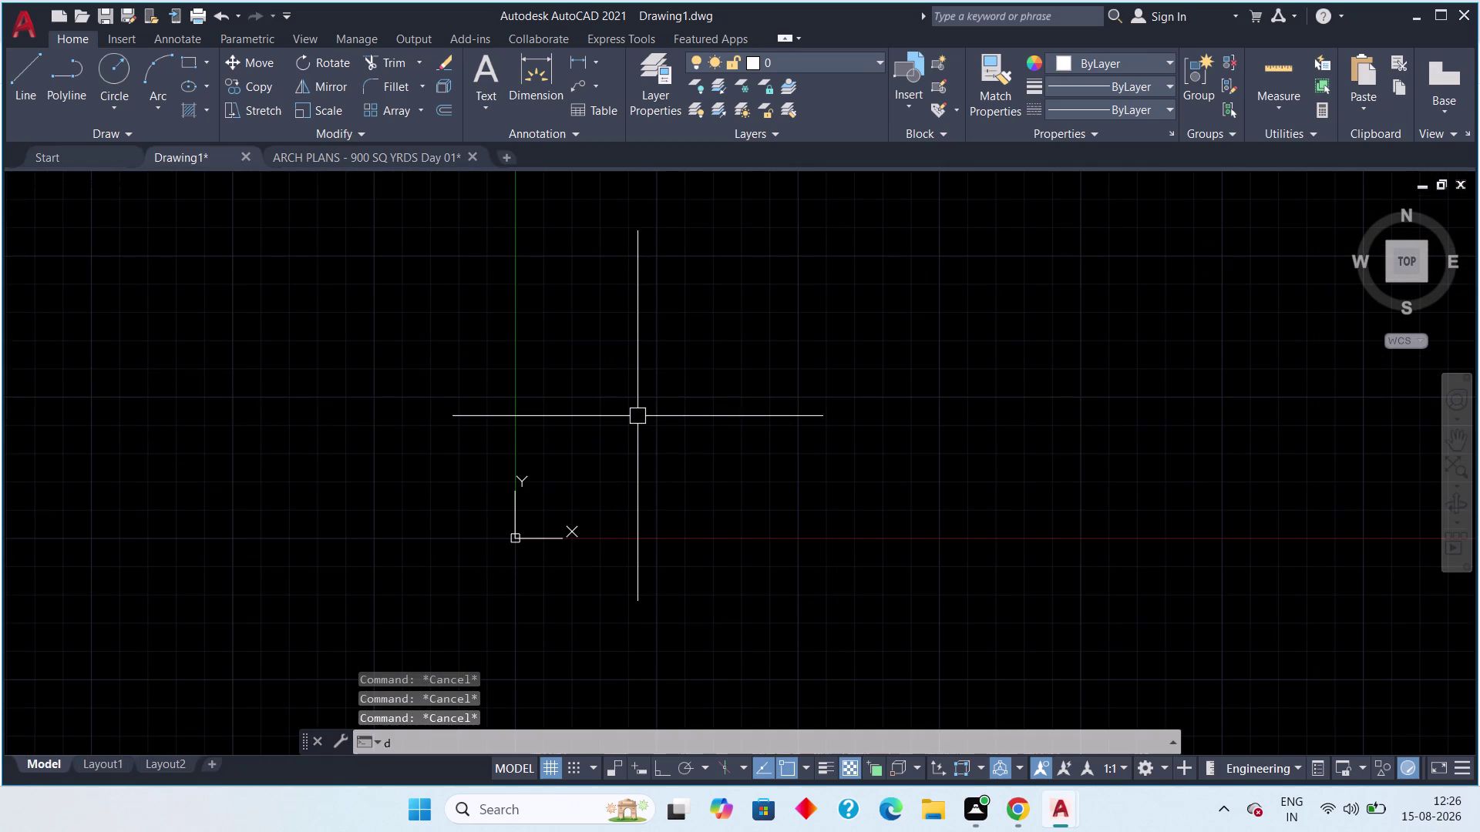
double_click(950, 362)
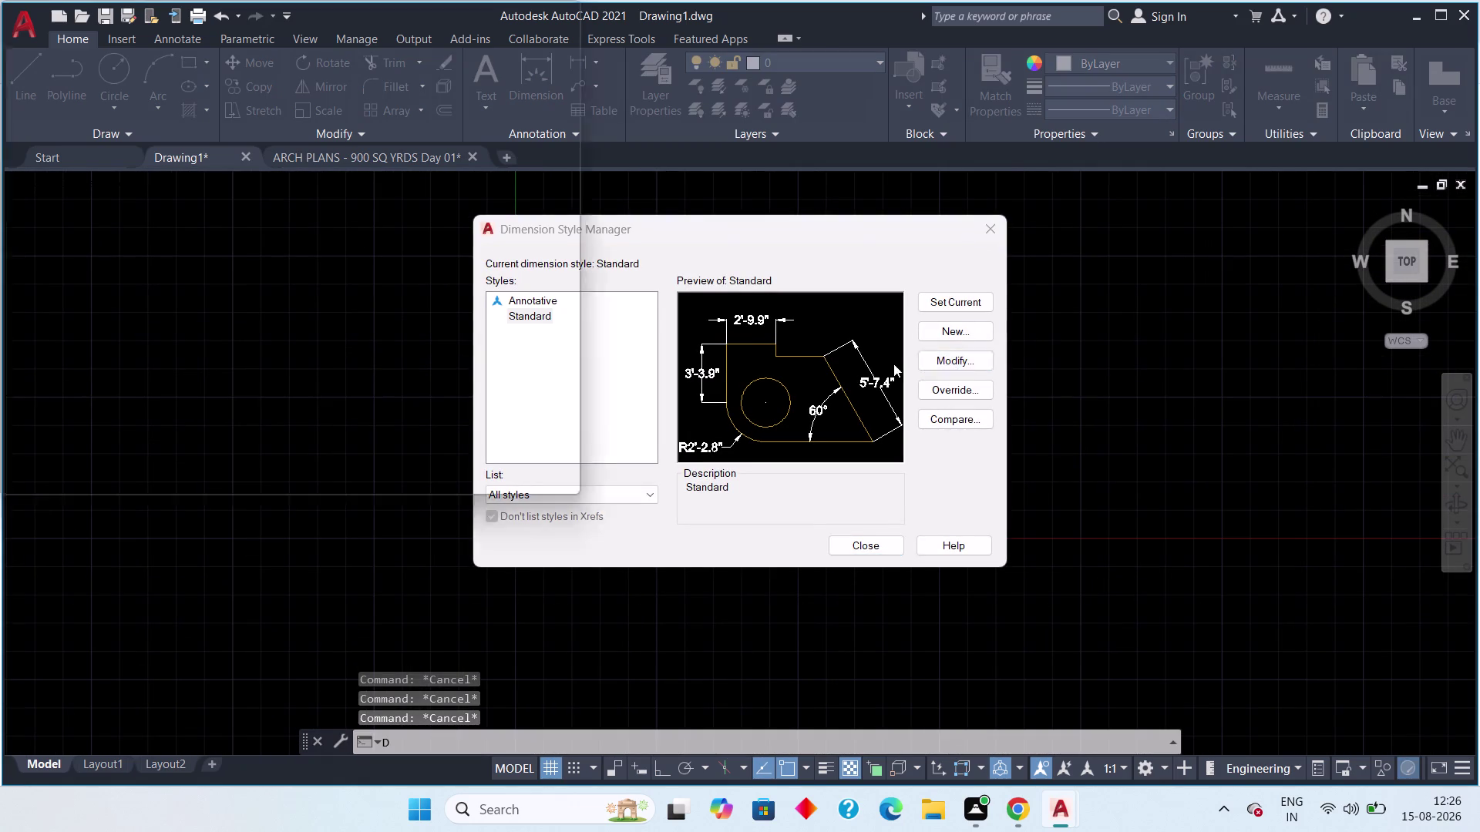
click(714, 184)
click(714, 188)
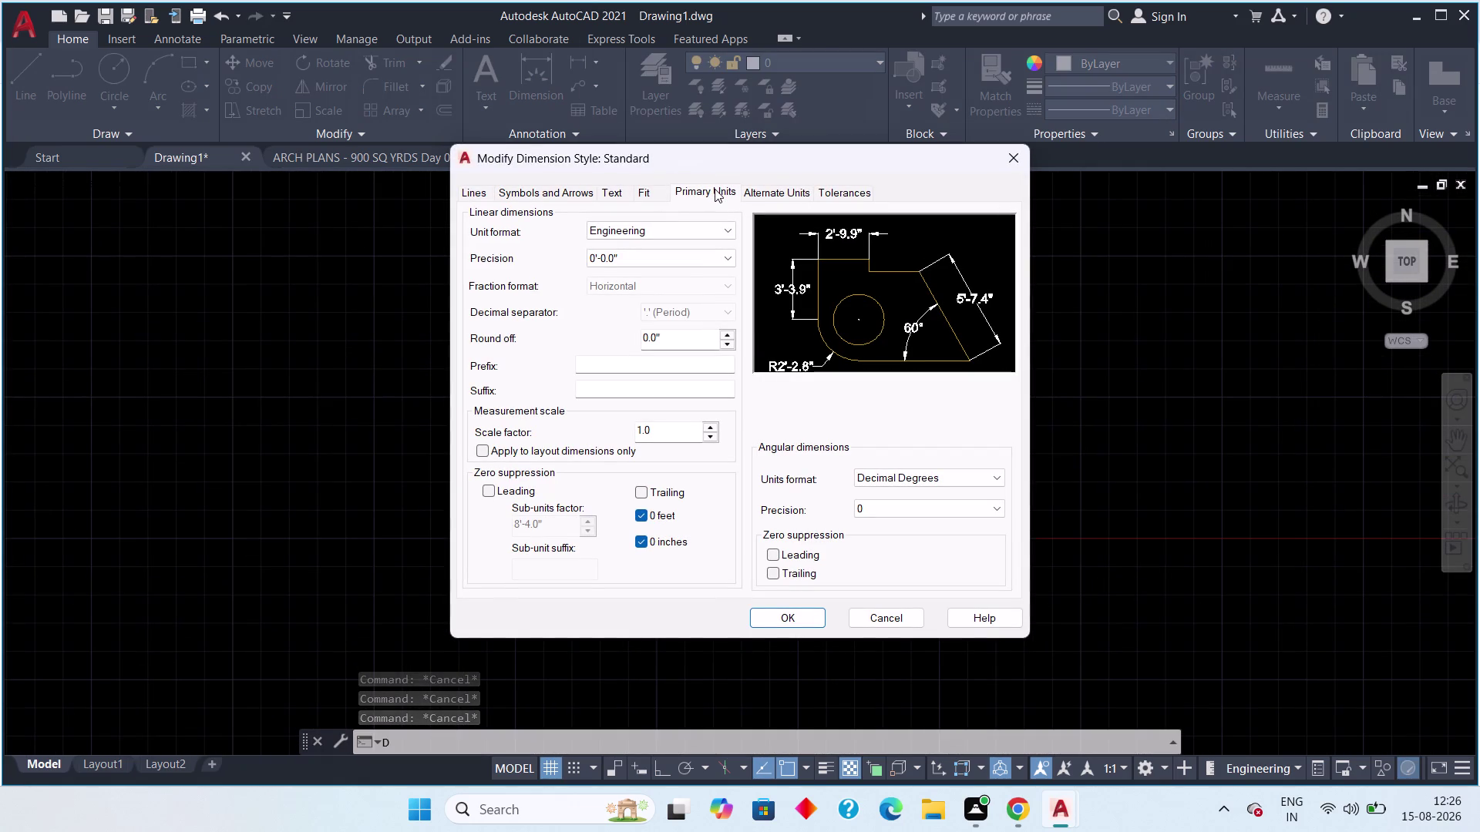
triple_click(715, 190)
triple_click(716, 191)
triple_click(715, 190)
double_click(716, 190)
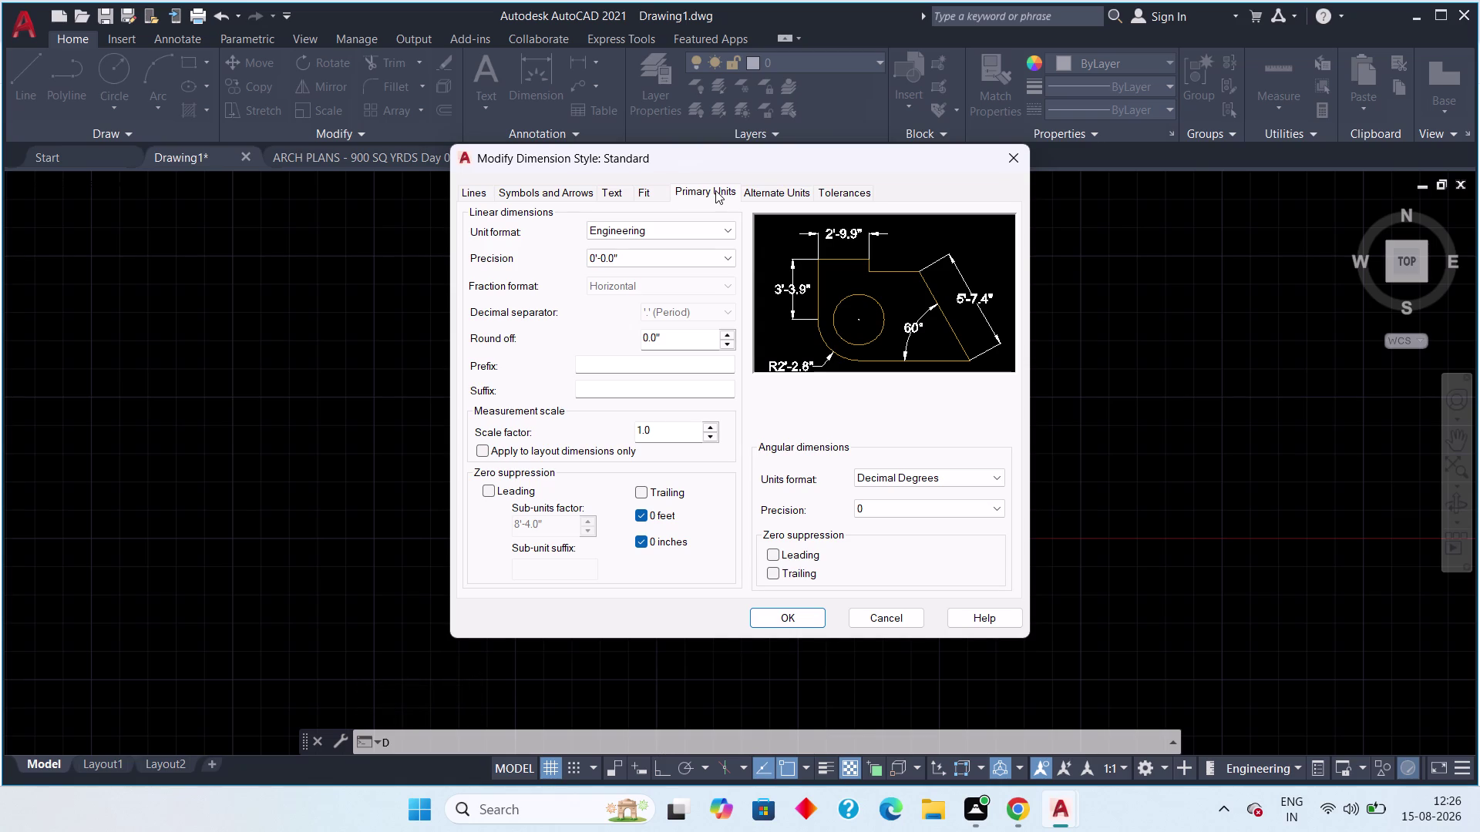
click(1012, 167)
click(989, 234)
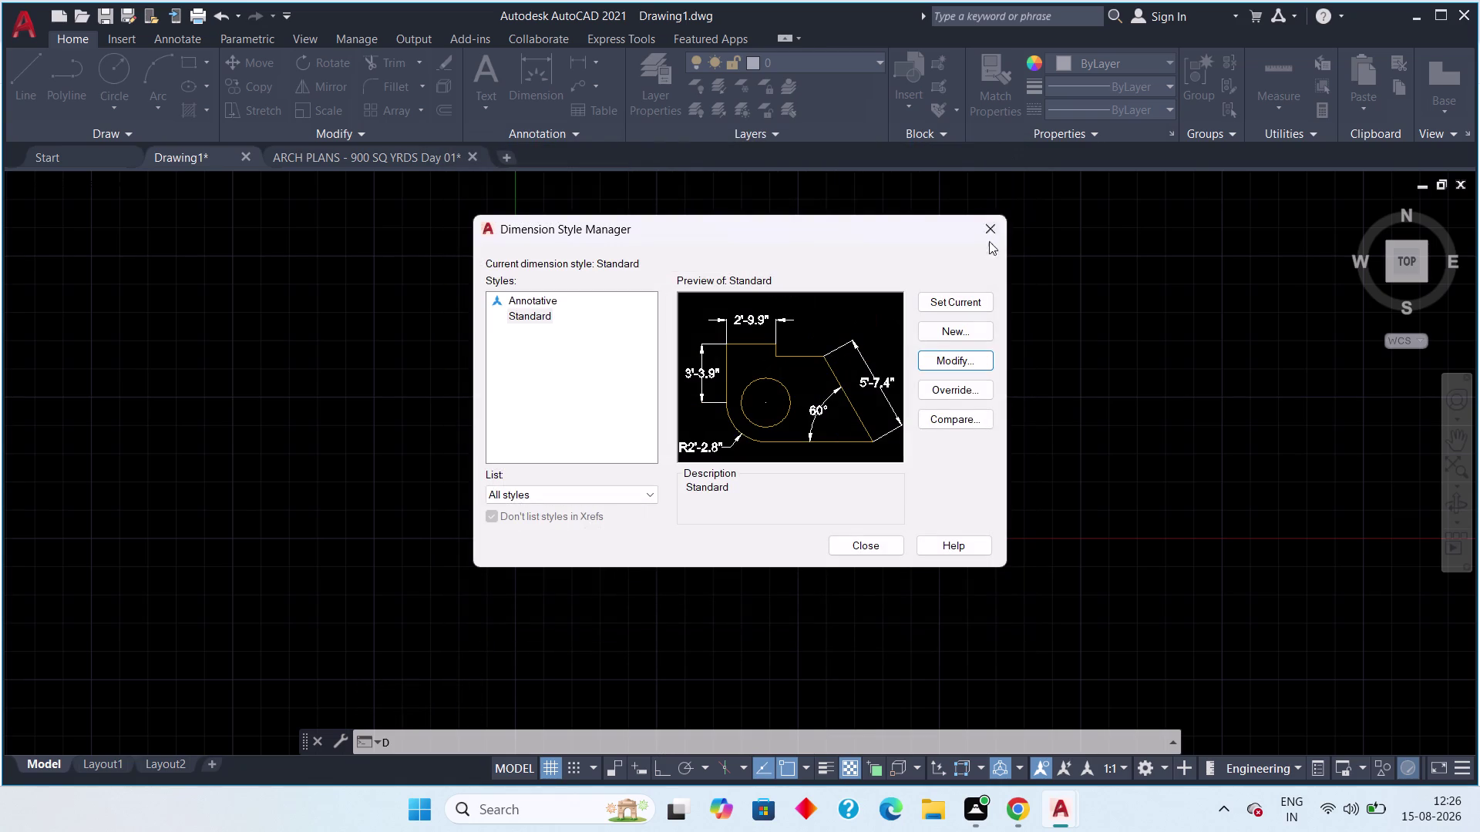
middle_drag(901, 332, 832, 351)
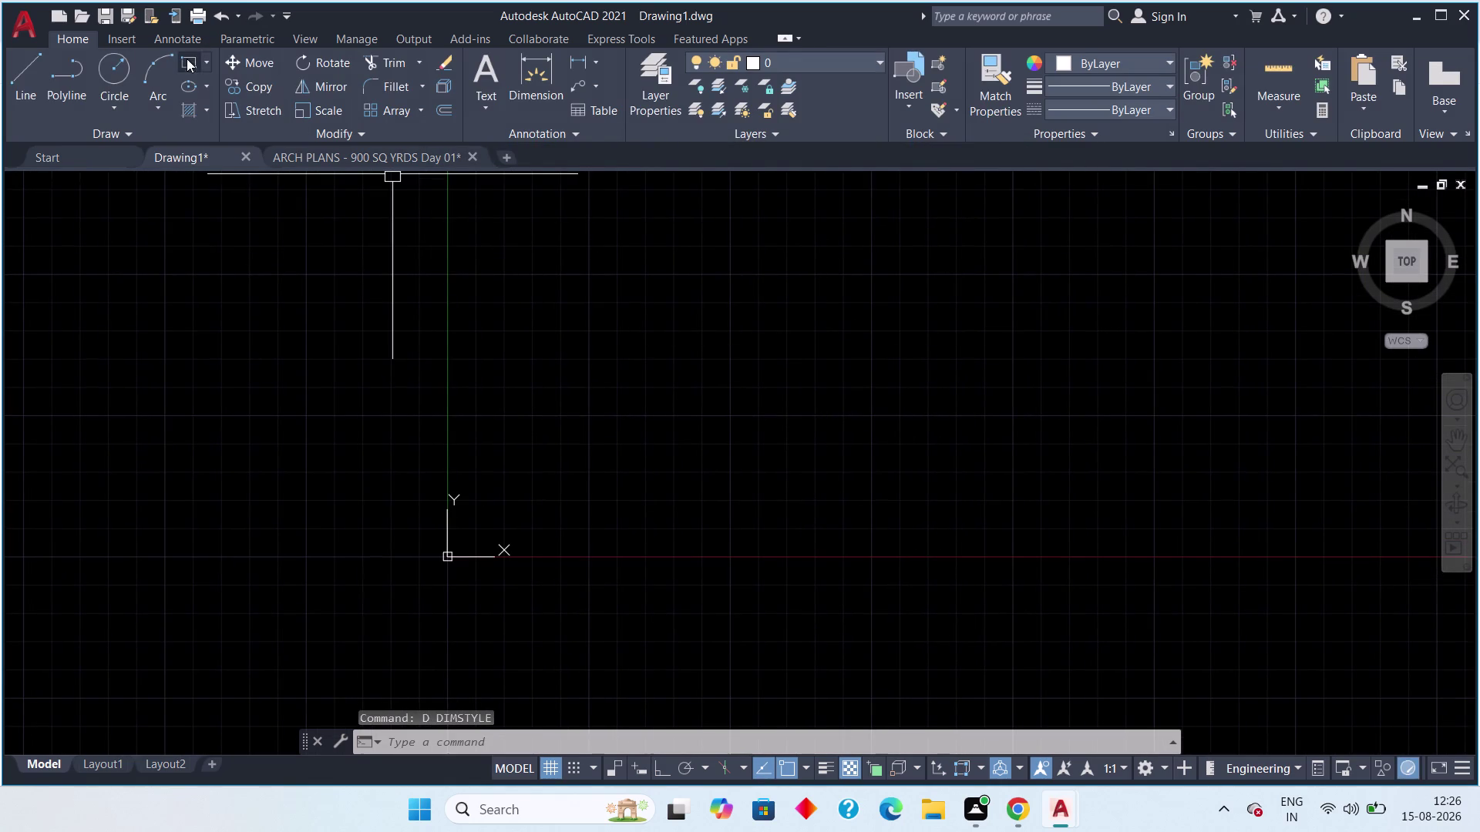
Start a rectangle, pick its first corner, and choose the Dimensions option.
click(187, 59)
click(567, 267)
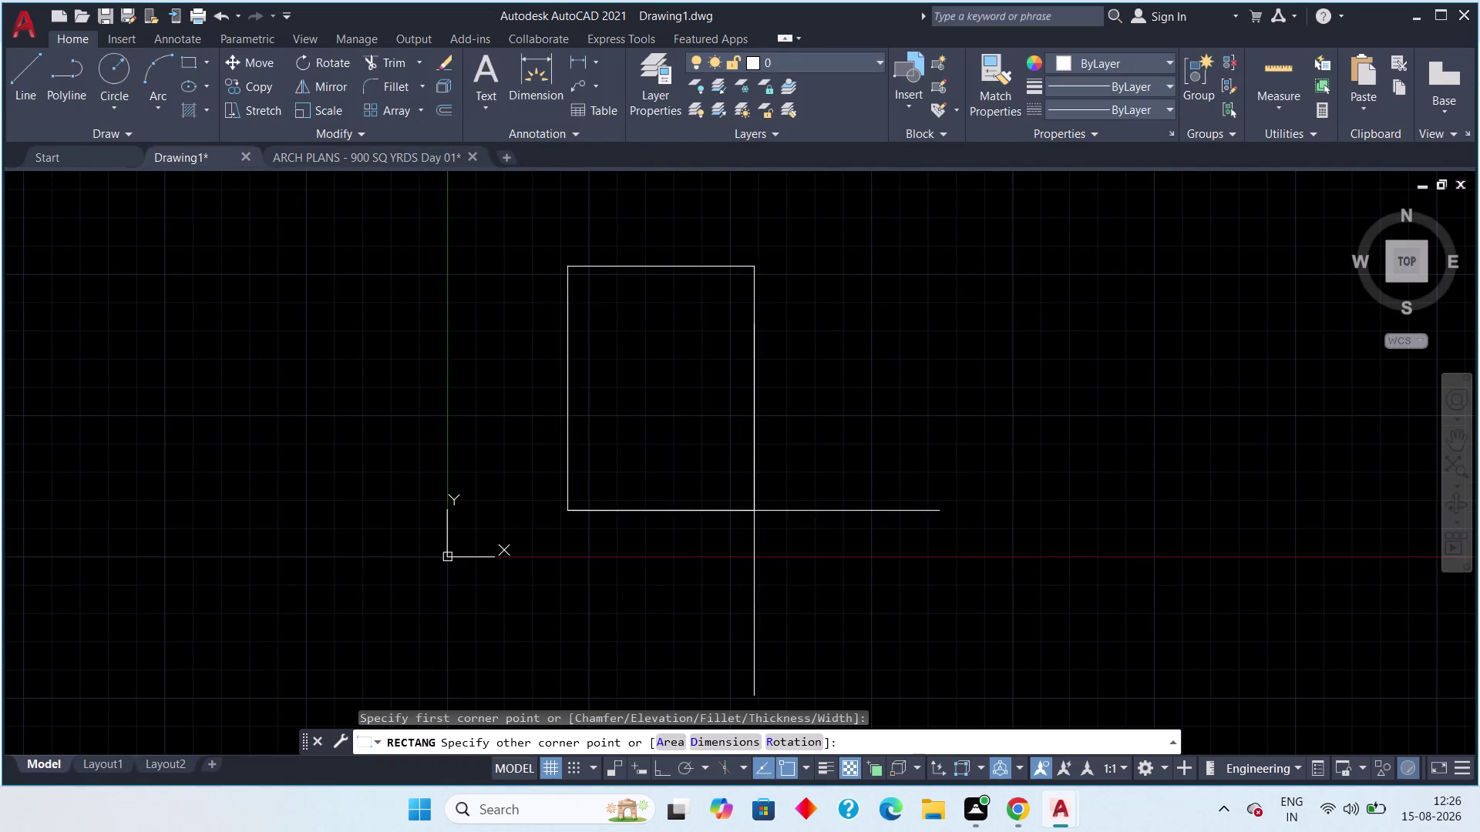
text(d)
key(space)
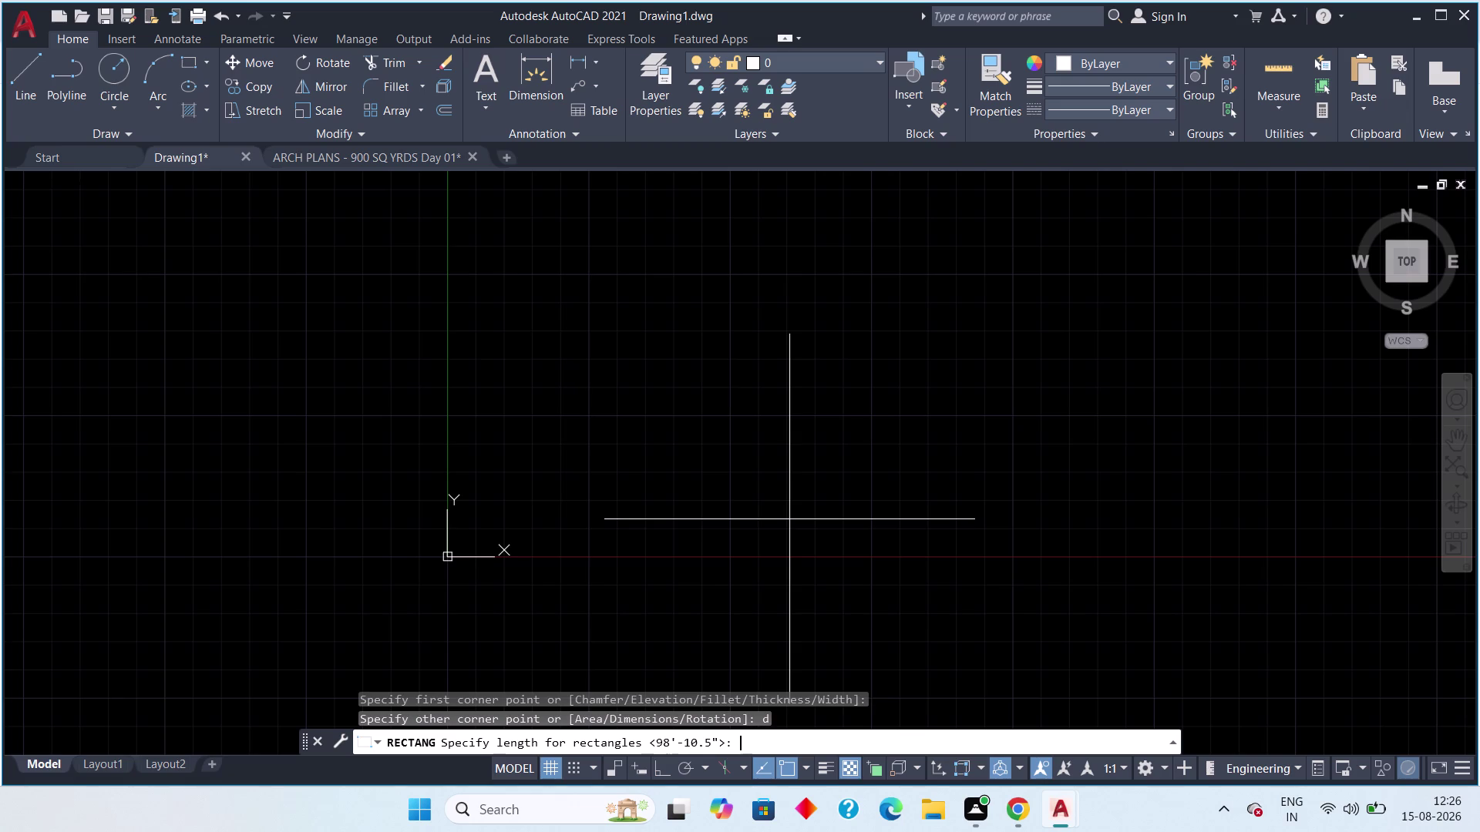
Enter a rectangle length of 98'10.5".
text(9)
text(8)
key(apostrophe)
text(1)
text(0.5)
text(")
key(space)
Enter the 85'5" width and click to place the rectangle.
text(8)
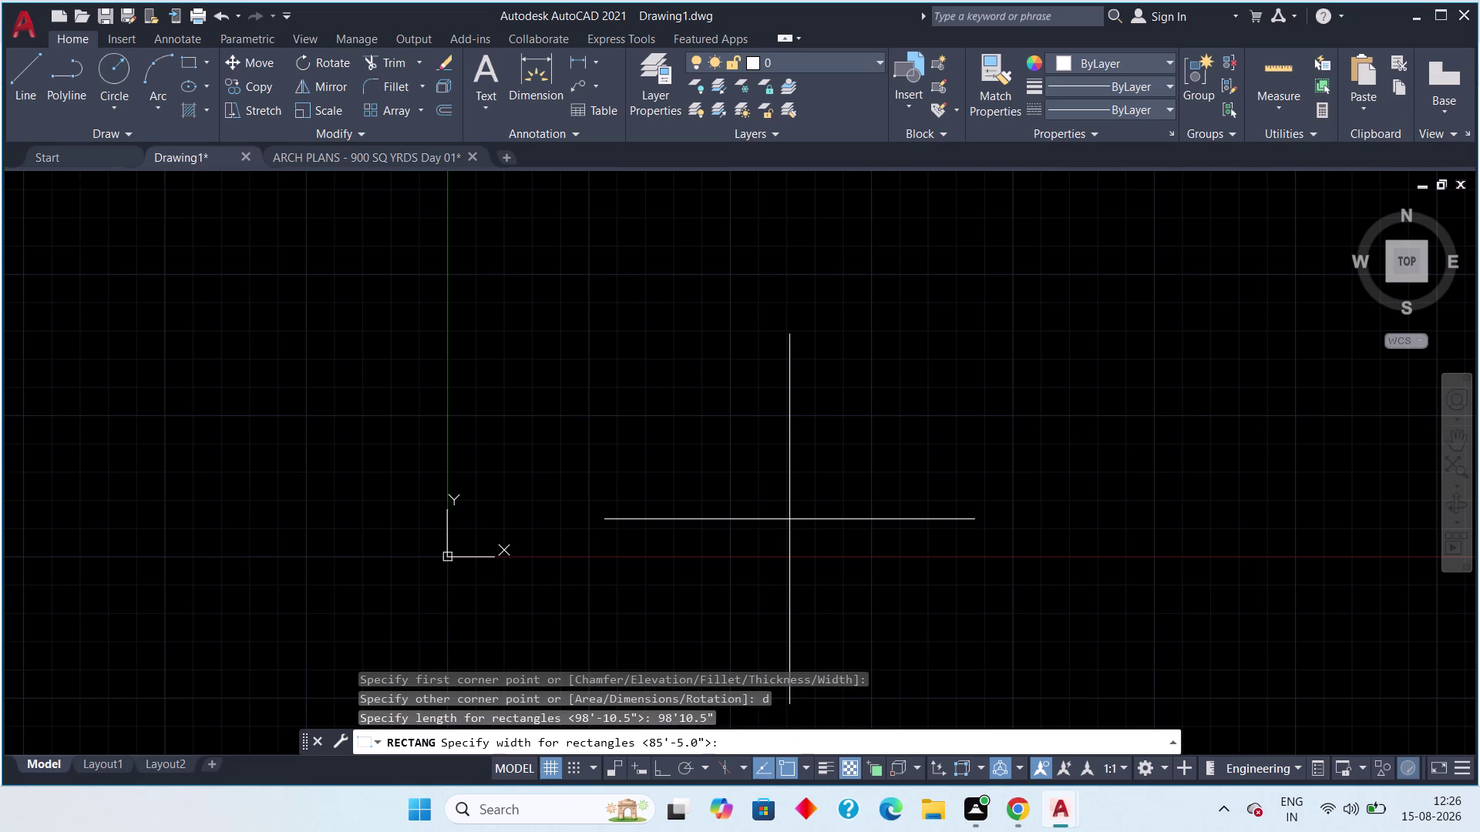
text(5)
text('5)
text(")
key(space)
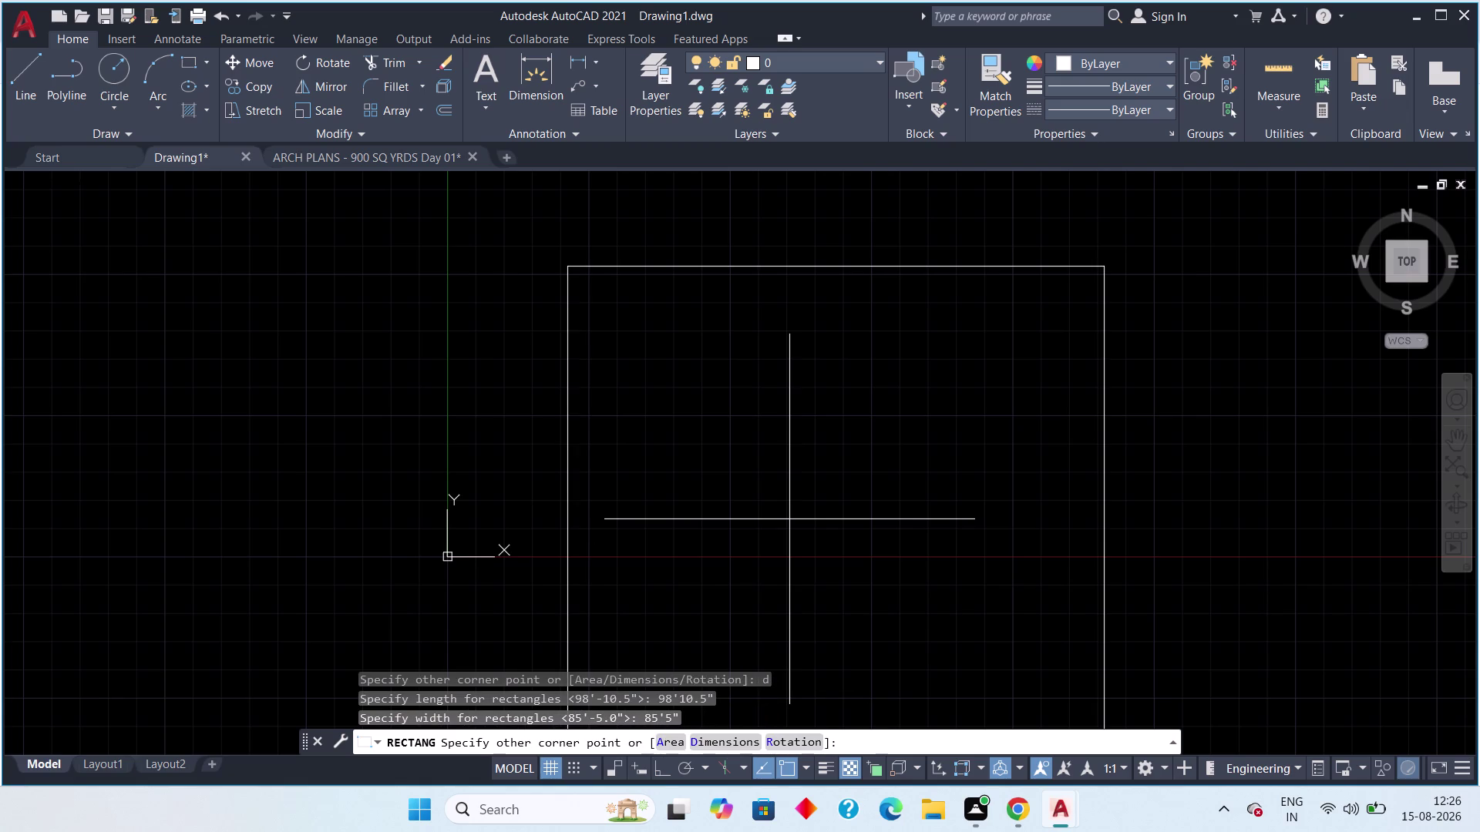
triple_click(789, 519)
double_click(789, 519)
scroll(down, 3)
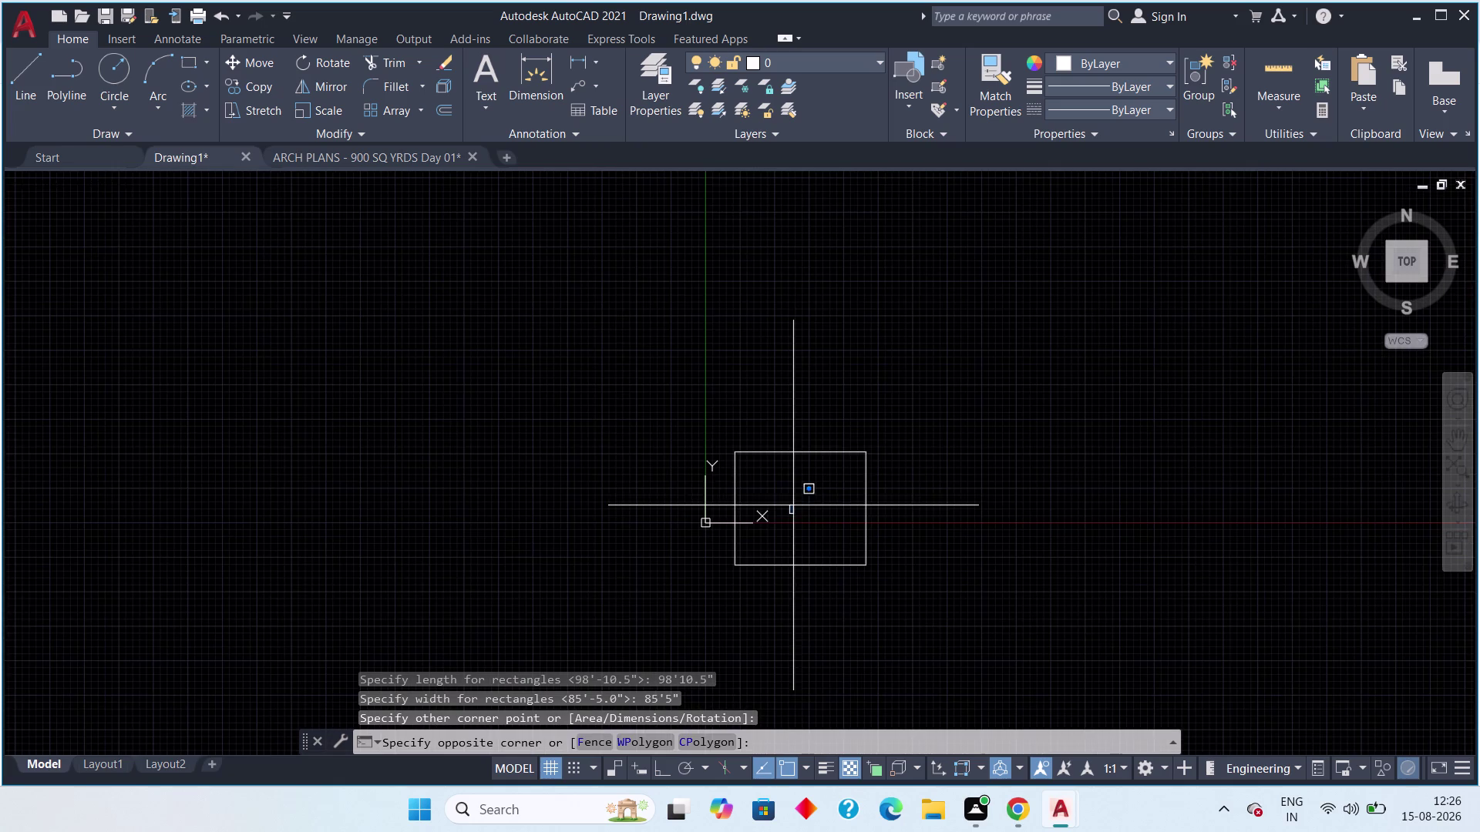
Select the rectangle and move it with M from a base point up and right.
middle_drag(784, 500, 701, 425)
key(Escape)
drag(834, 326, 812, 355)
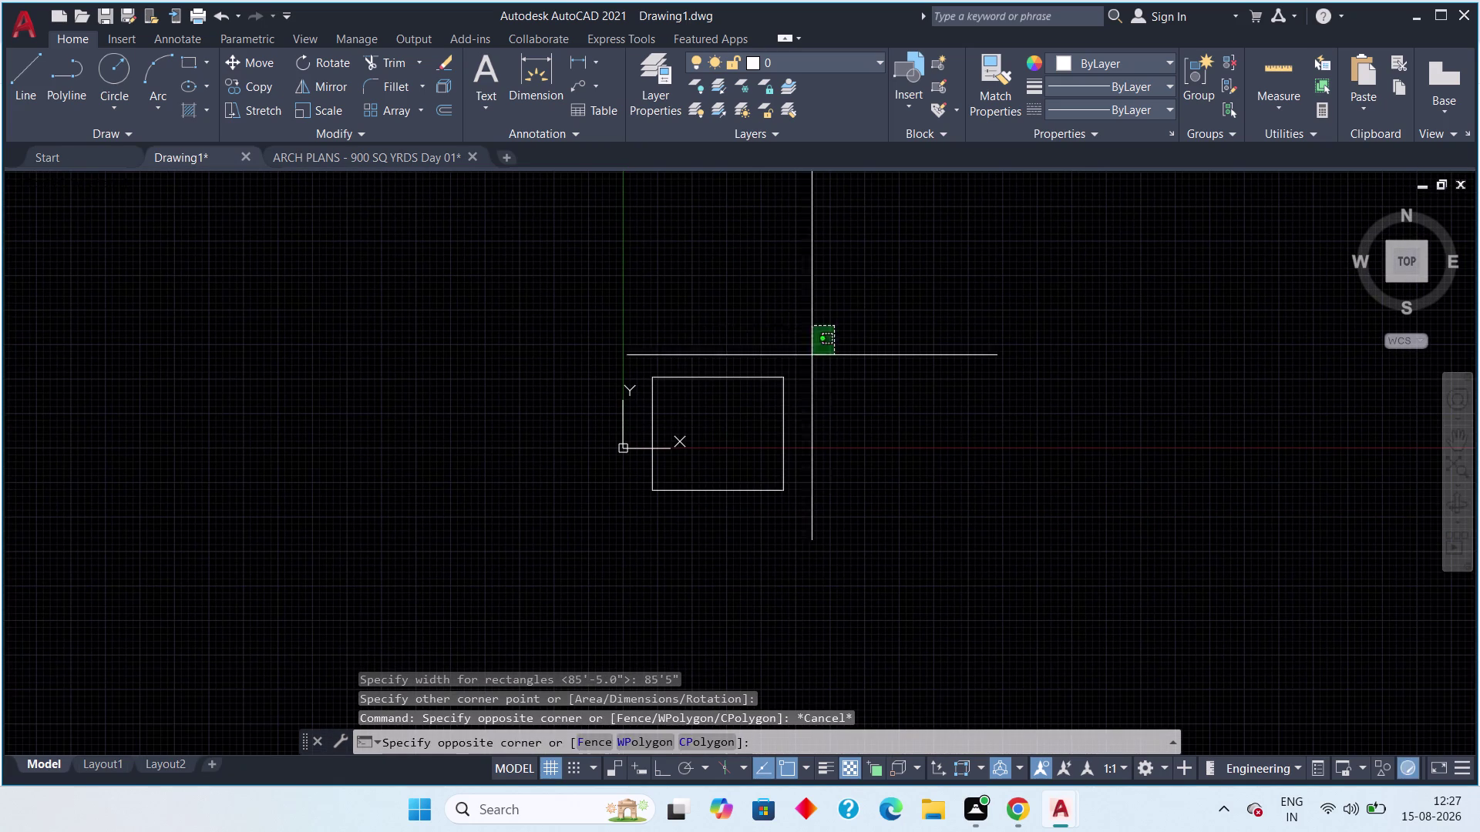
click(619, 512)
text(m)
key(space)
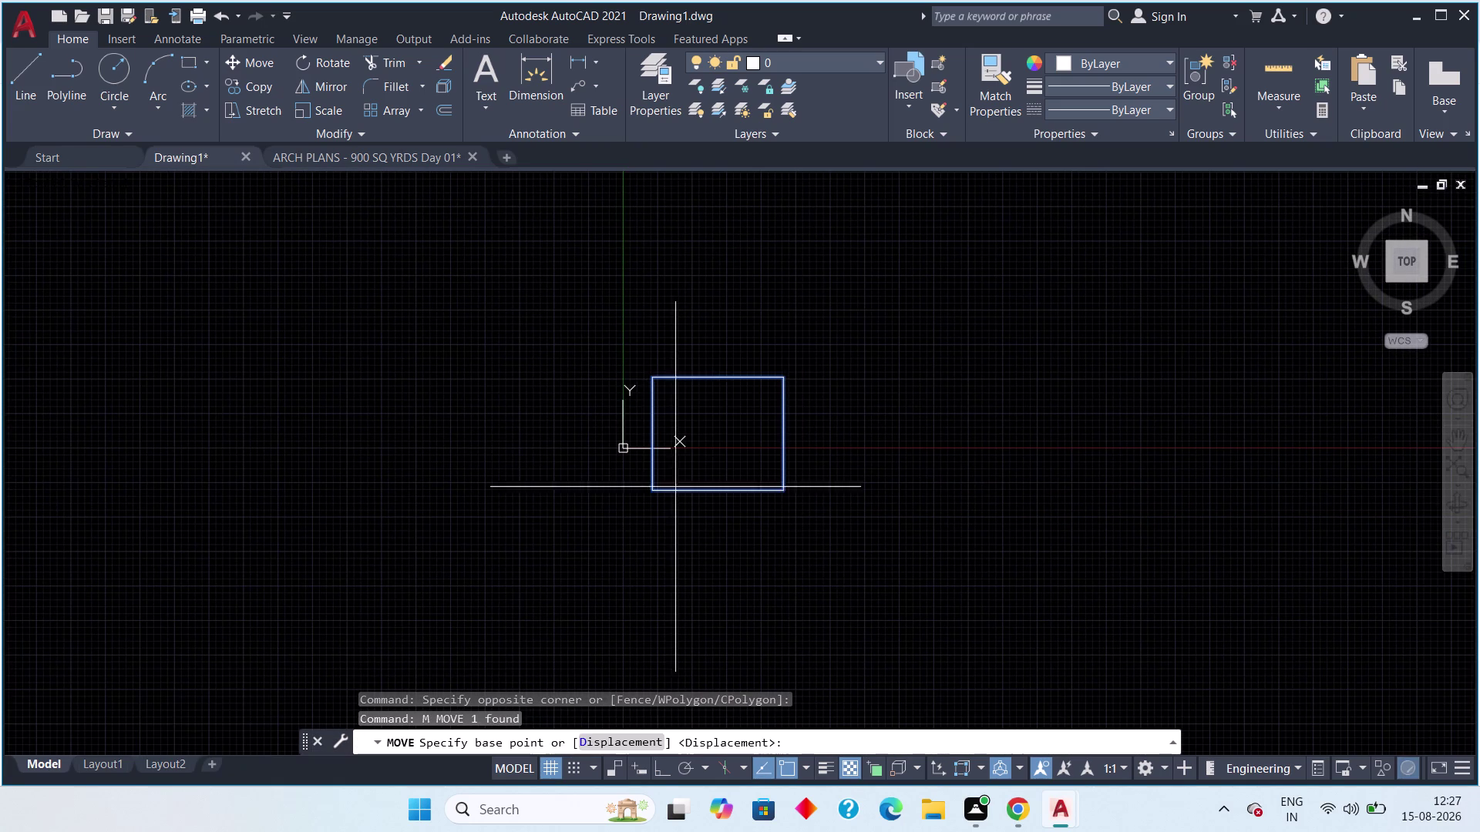
click(715, 427)
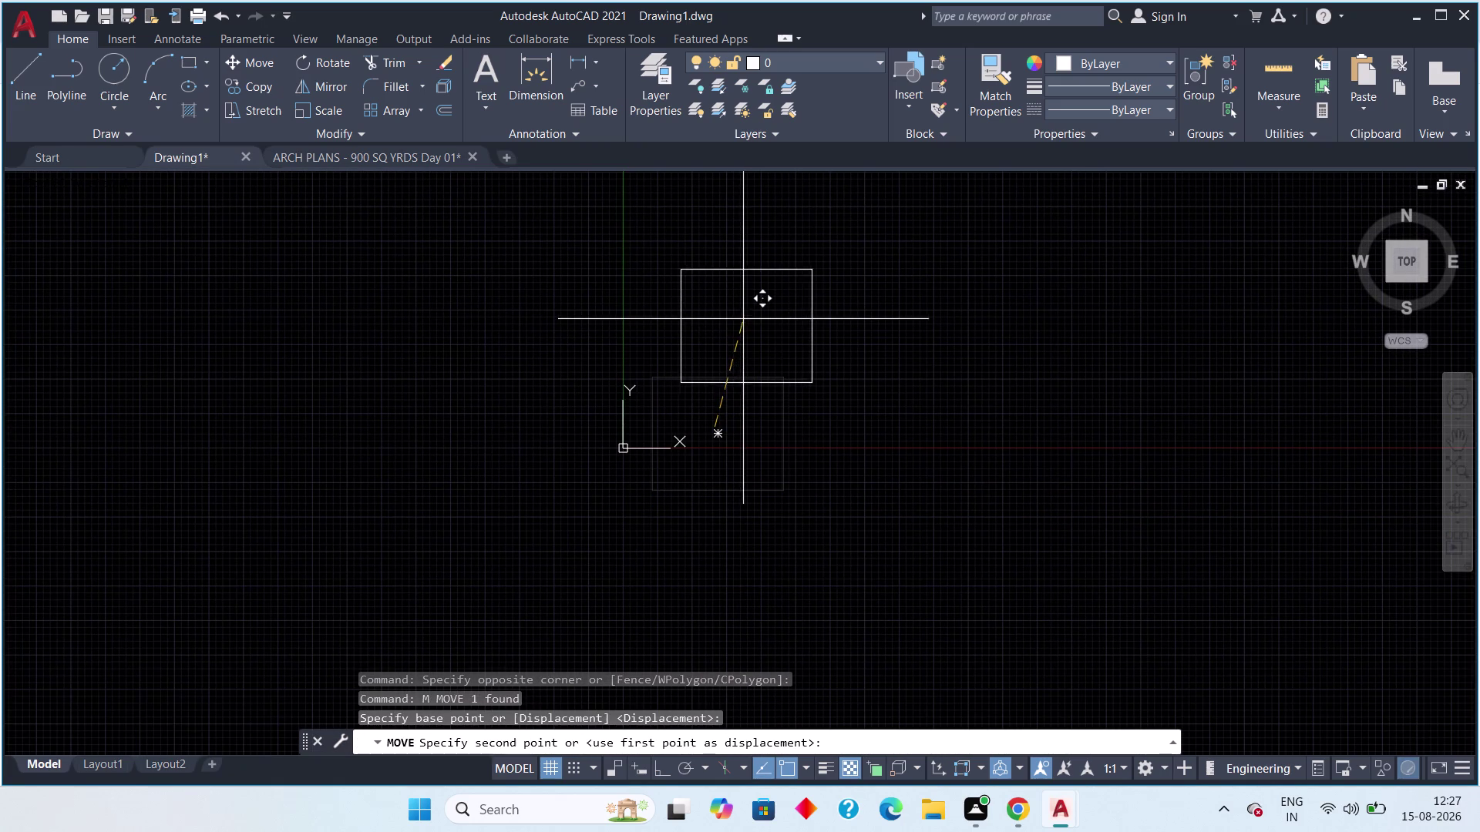
click(743, 314)
scroll(down, 3)
middle_drag(743, 314, 660, 360)
scroll(up, 3)
key(Escape)
middle_drag(645, 385, 593, 427)
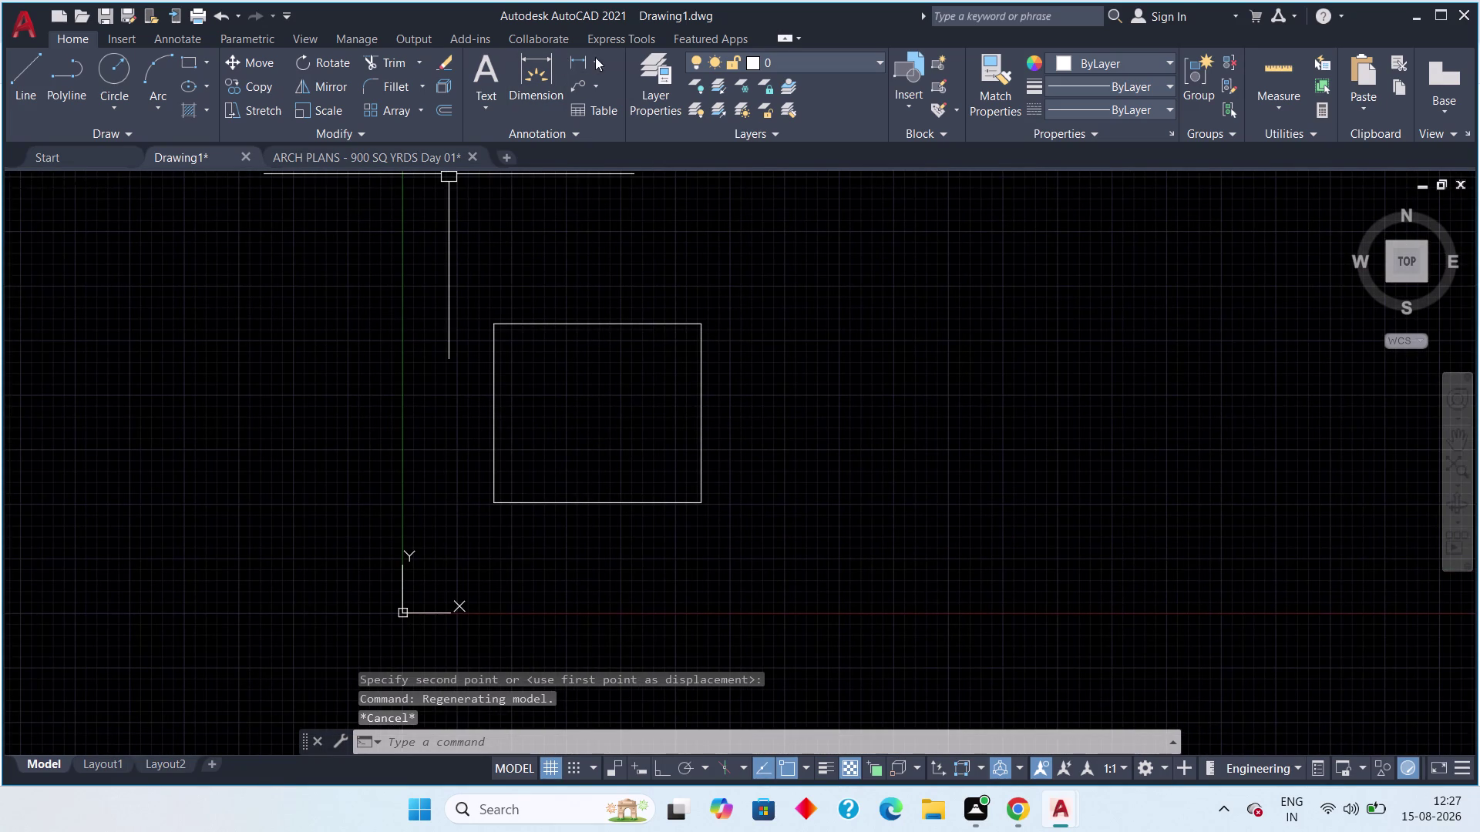
Dimension the top edge corner to corner, placing the 98'-10.5" dimension above it.
click(579, 61)
scroll(up, 3)
click(421, 358)
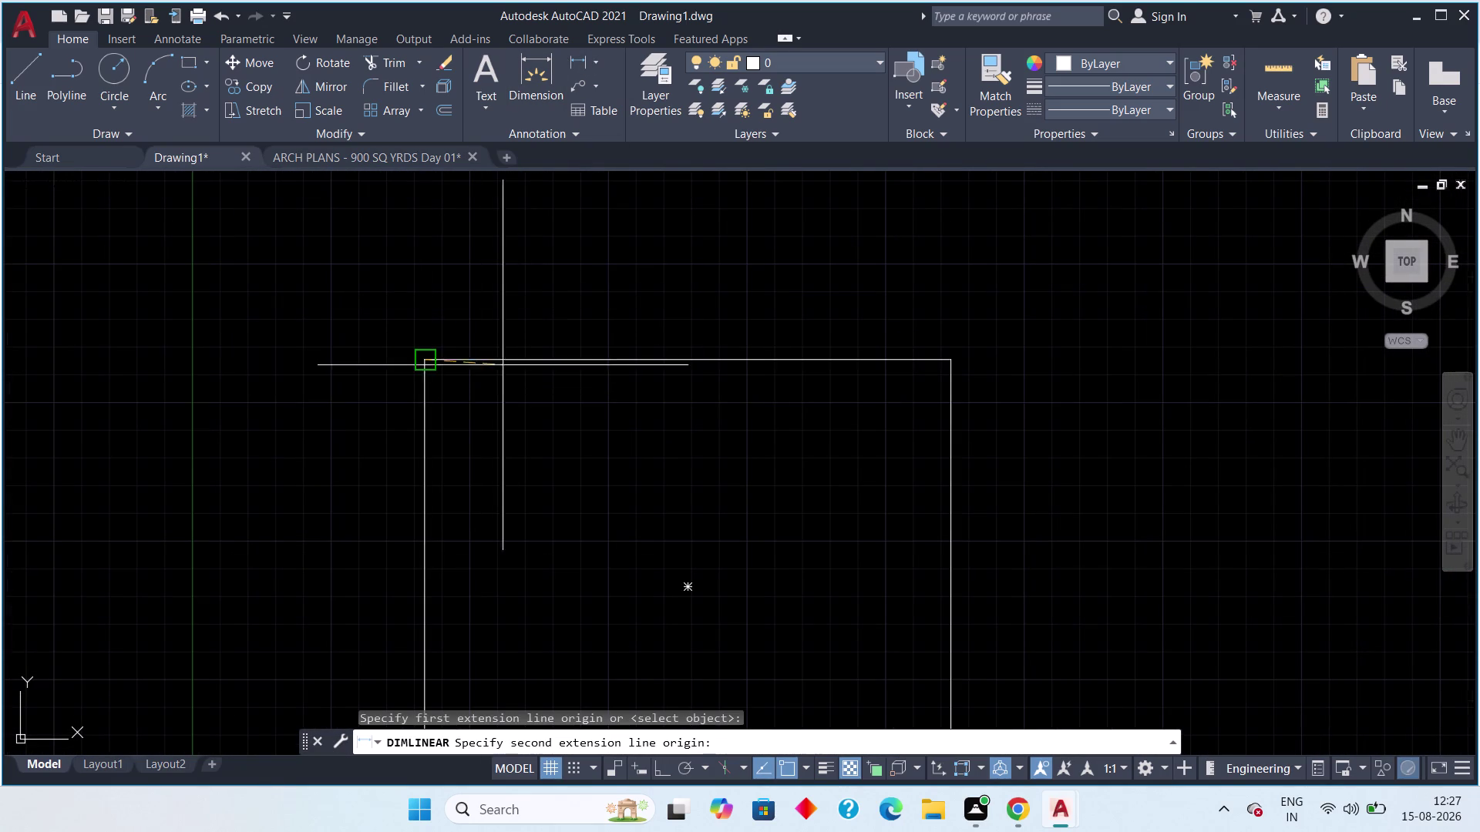
click(951, 358)
click(937, 315)
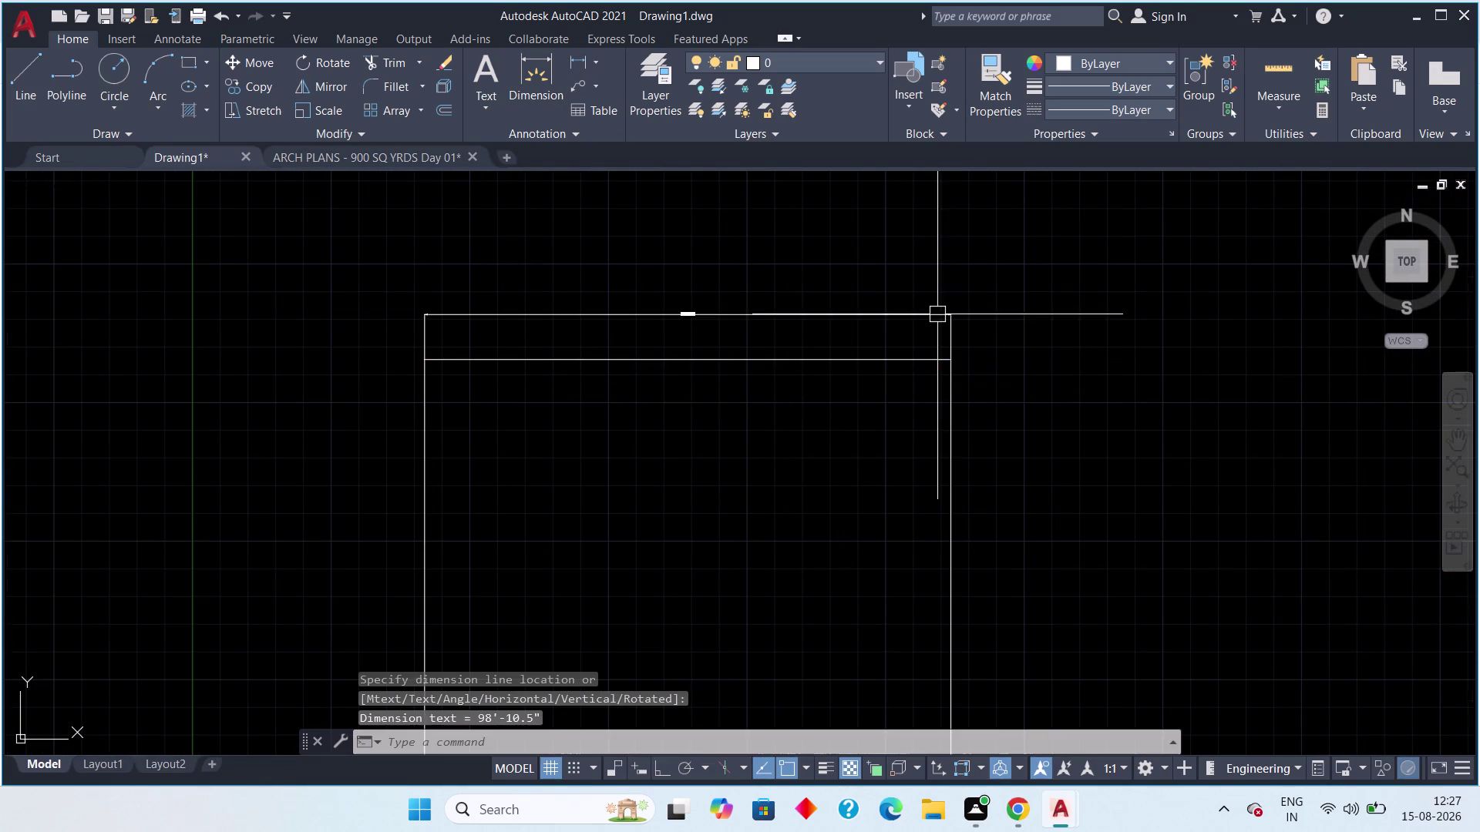
scroll(up, 3)
scroll(down, 3)
middle_drag(860, 425, 759, 378)
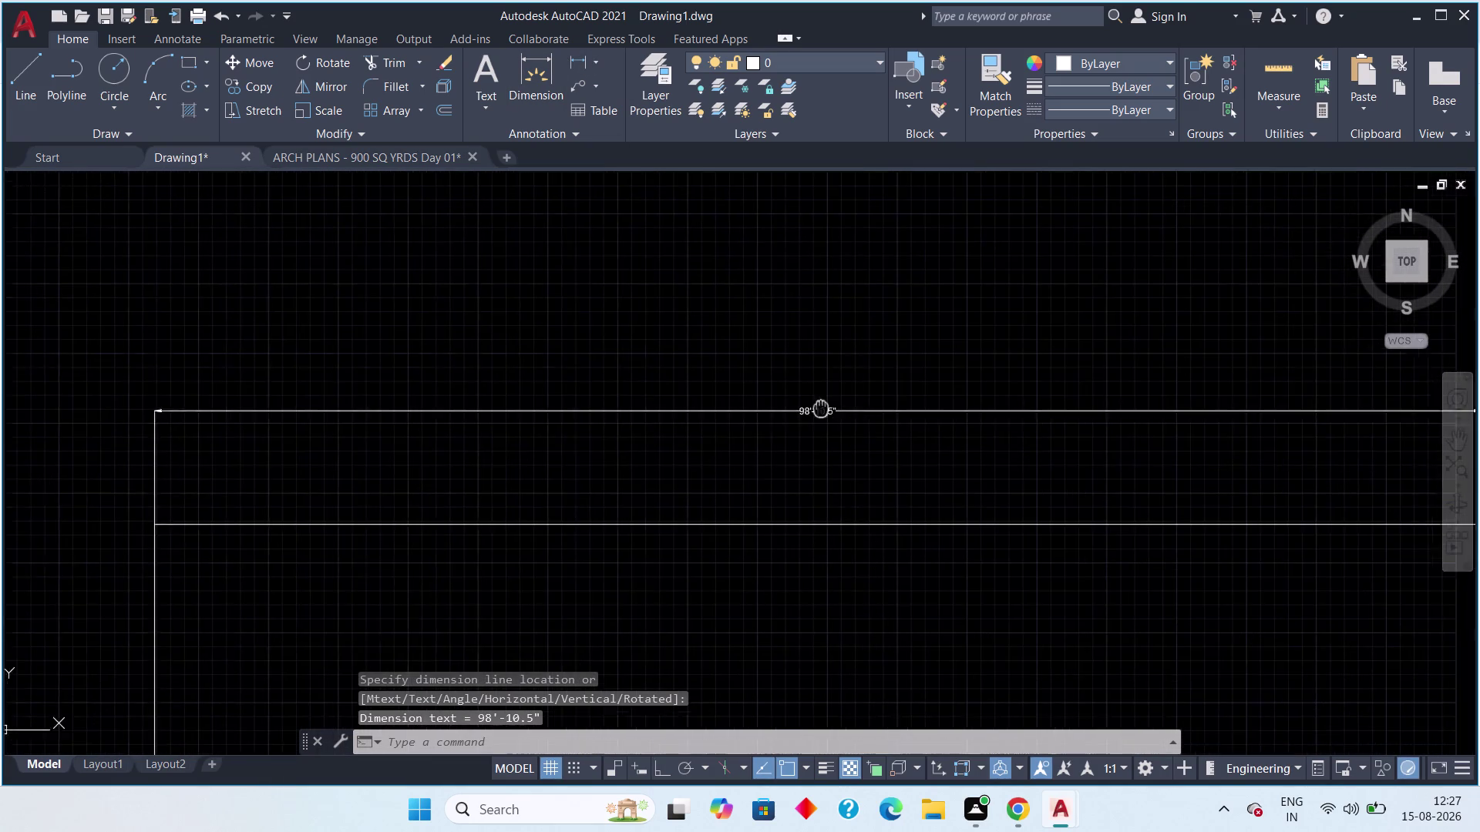
middle_drag(759, 379, 593, 262)
click(571, 67)
middle_drag(856, 323, 420, 163)
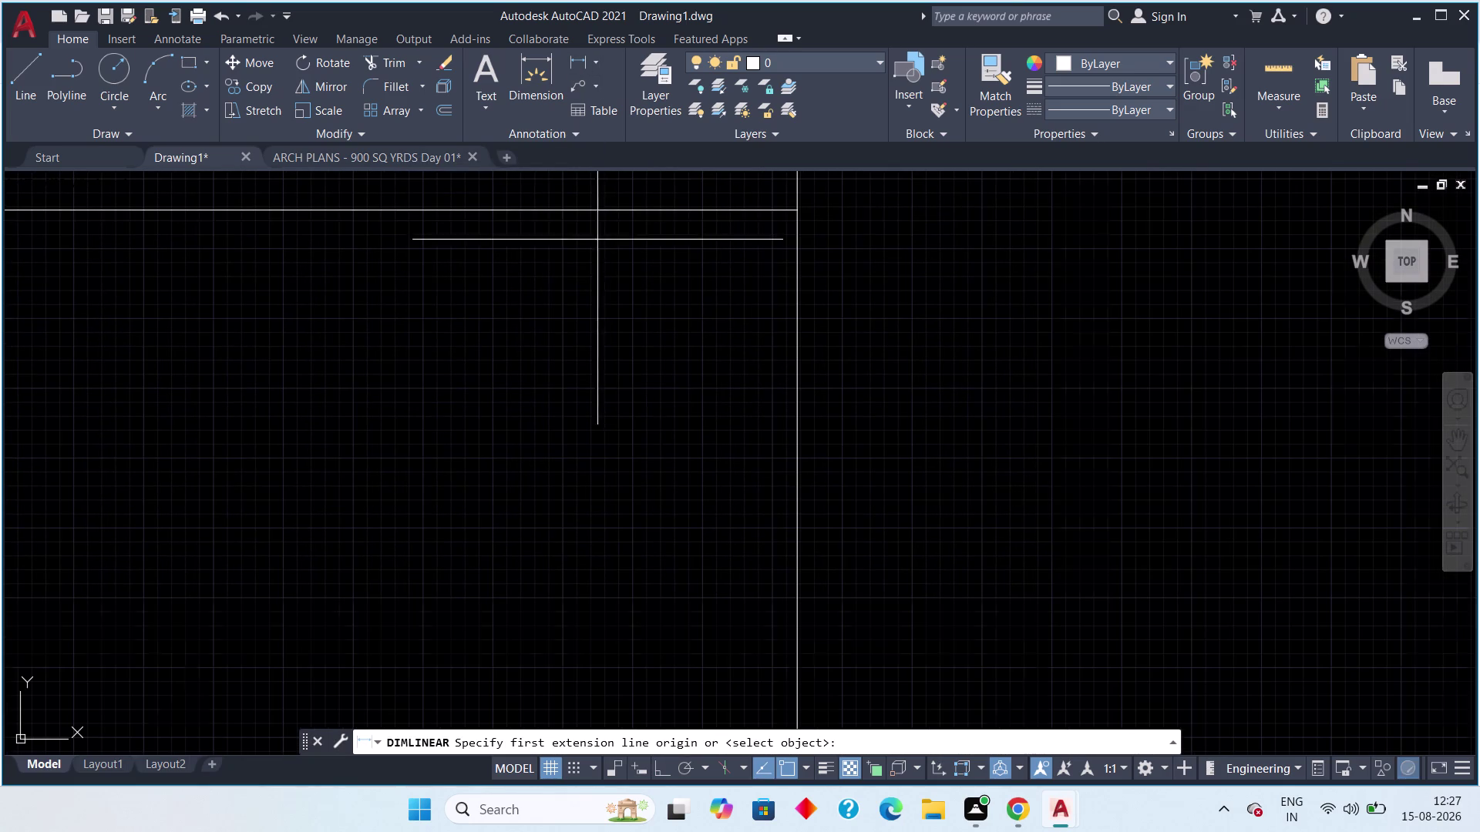
Dimension the right side corner to corner, placing 85'-5.0" to the right.
click(795, 211)
scroll(down, 3)
middle_drag(831, 524, 685, 237)
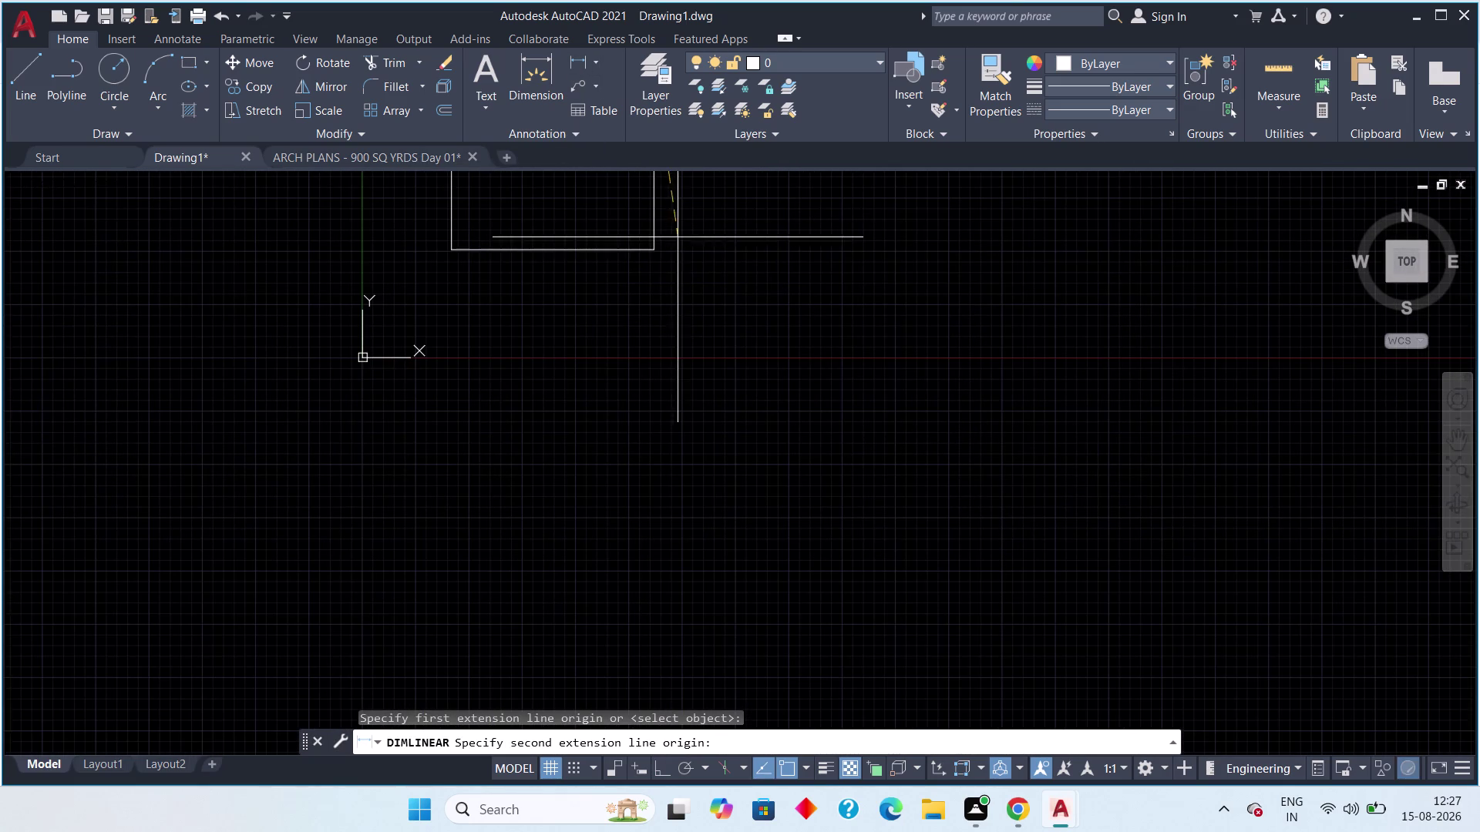
click(652, 251)
middle_drag(651, 252, 656, 375)
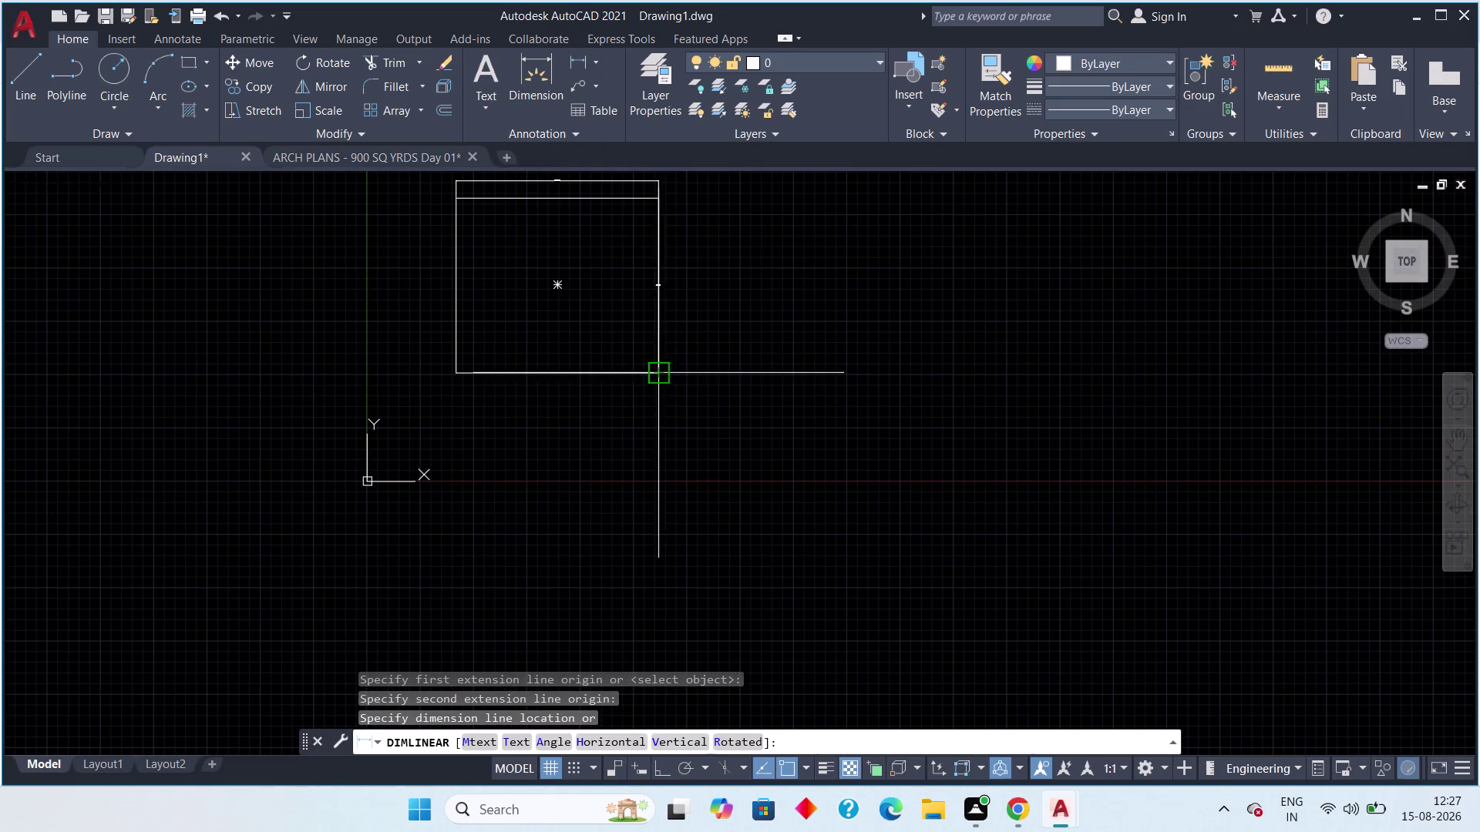
click(676, 350)
scroll(up, 3)
scroll(up, 3)
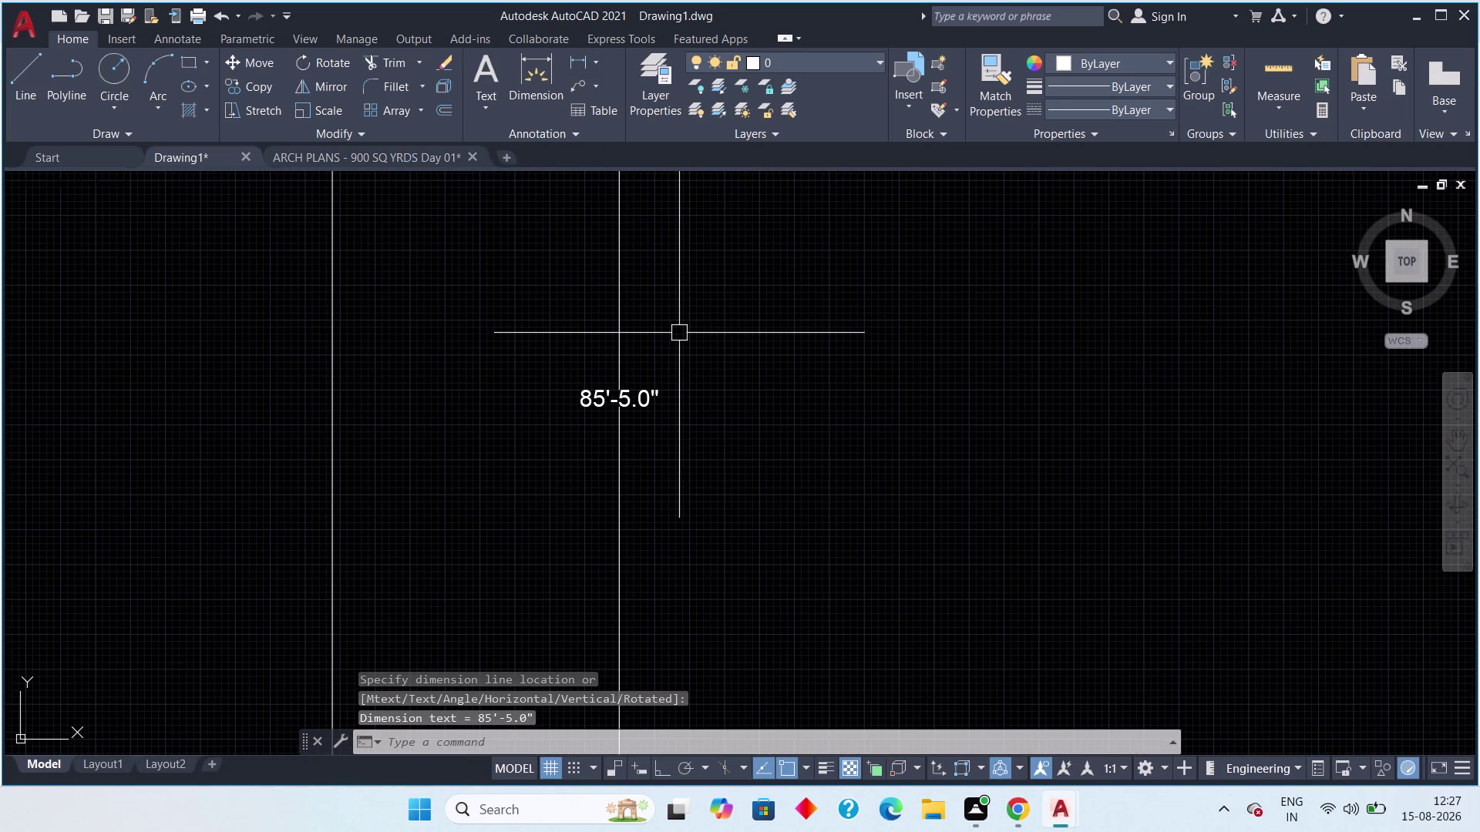
middle_drag(679, 333, 725, 403)
scroll(down, 3)
key(Escape)
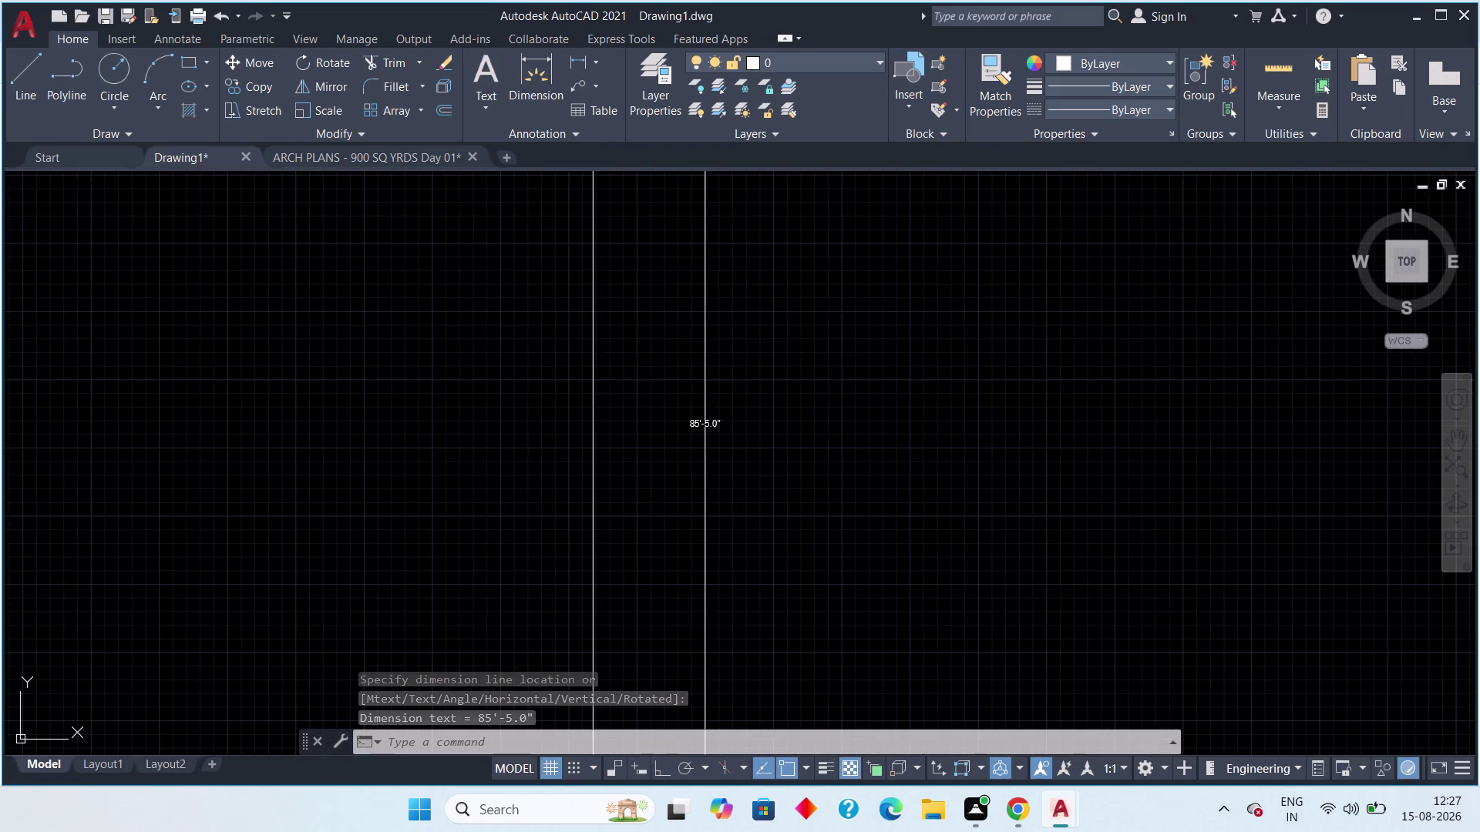
Delete the 85'-5.0" side dimension and the 98'-10.5" top dimension.
drag(757, 301, 725, 341)
drag(679, 399, 671, 418)
key(Delete)
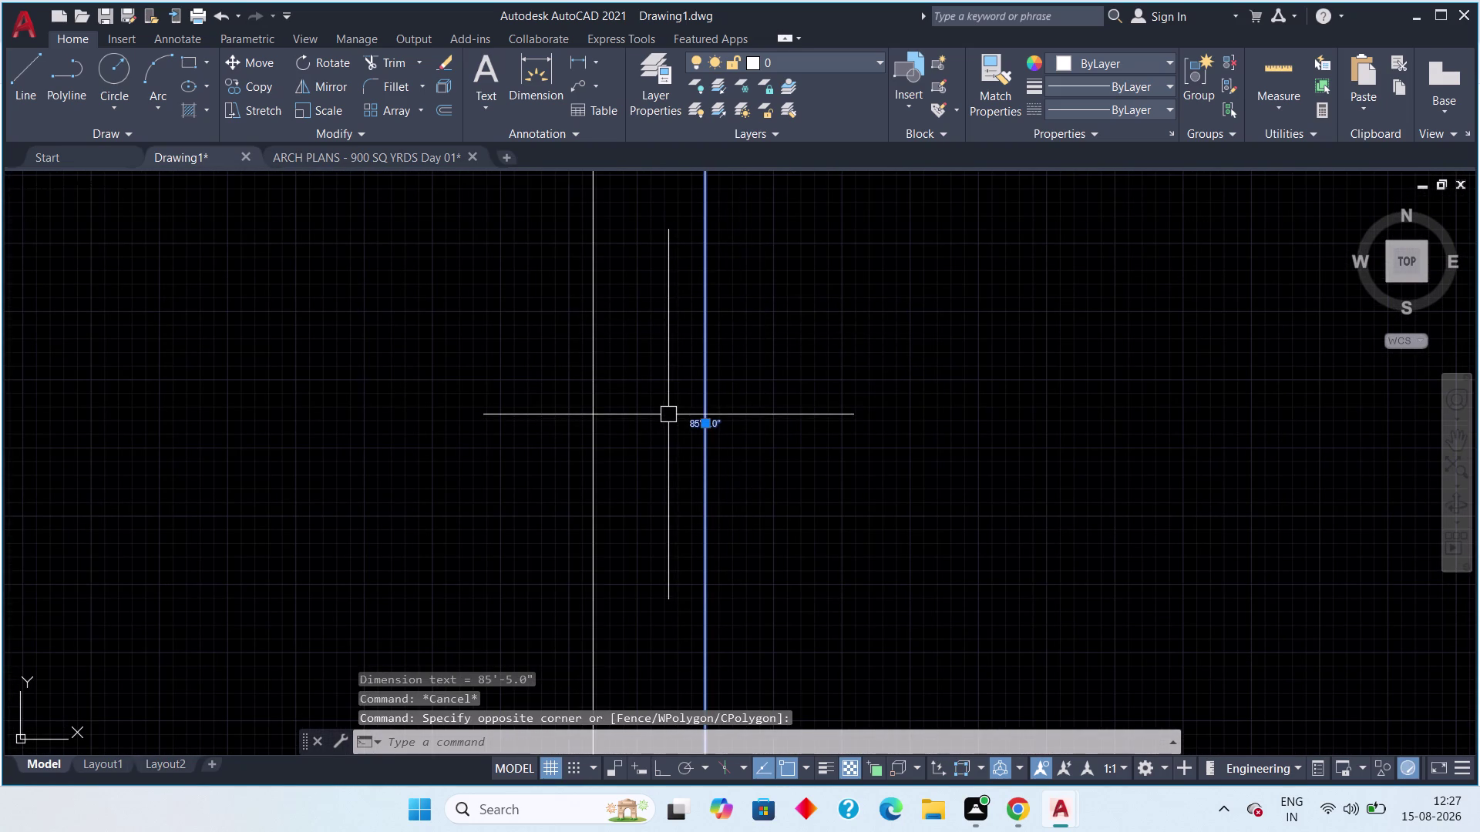
scroll(down, 3)
middle_drag(639, 330, 611, 520)
scroll(up, 3)
drag(542, 386, 514, 442)
click(484, 471)
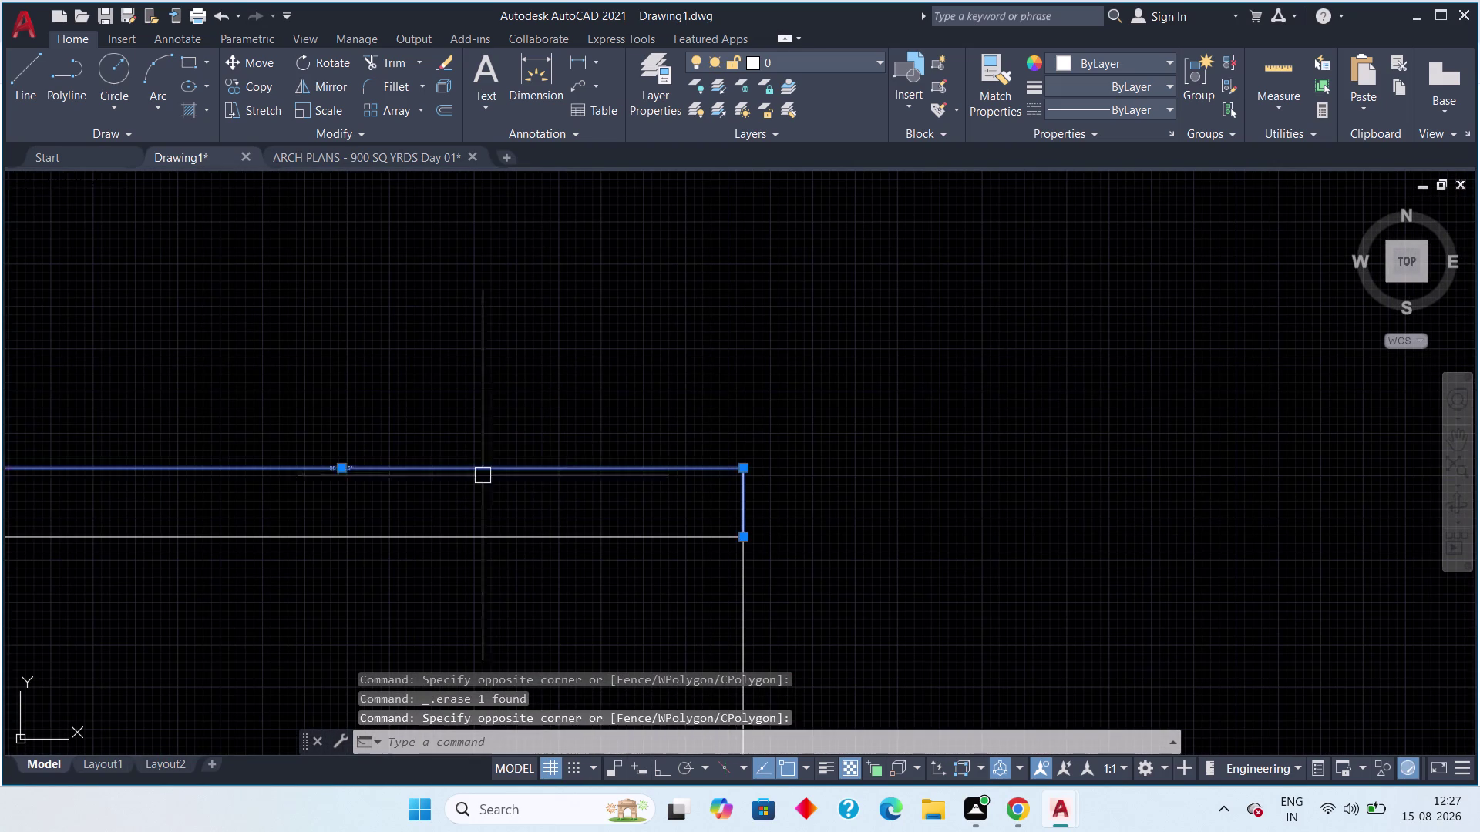
key(Delete)
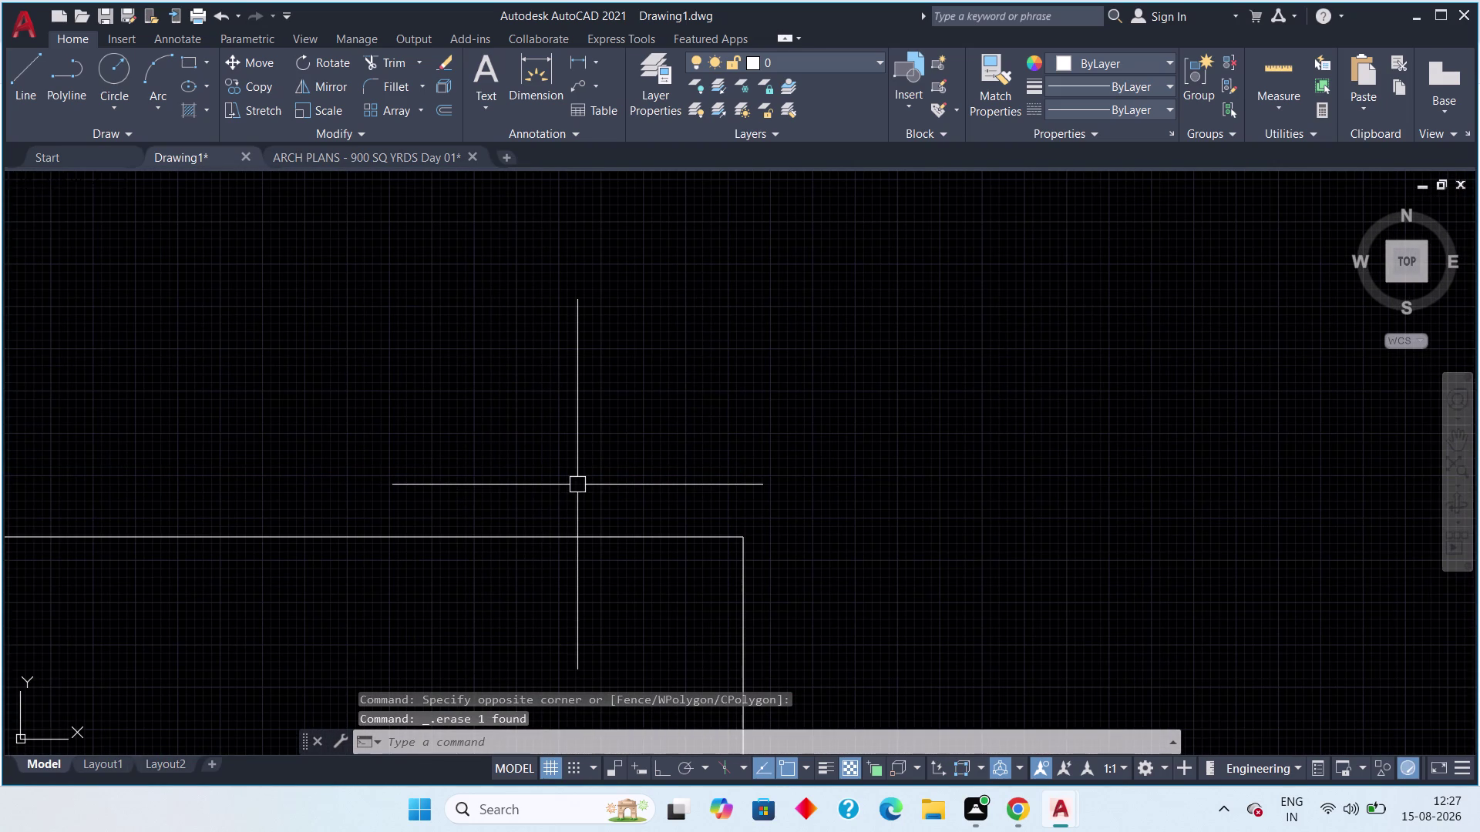